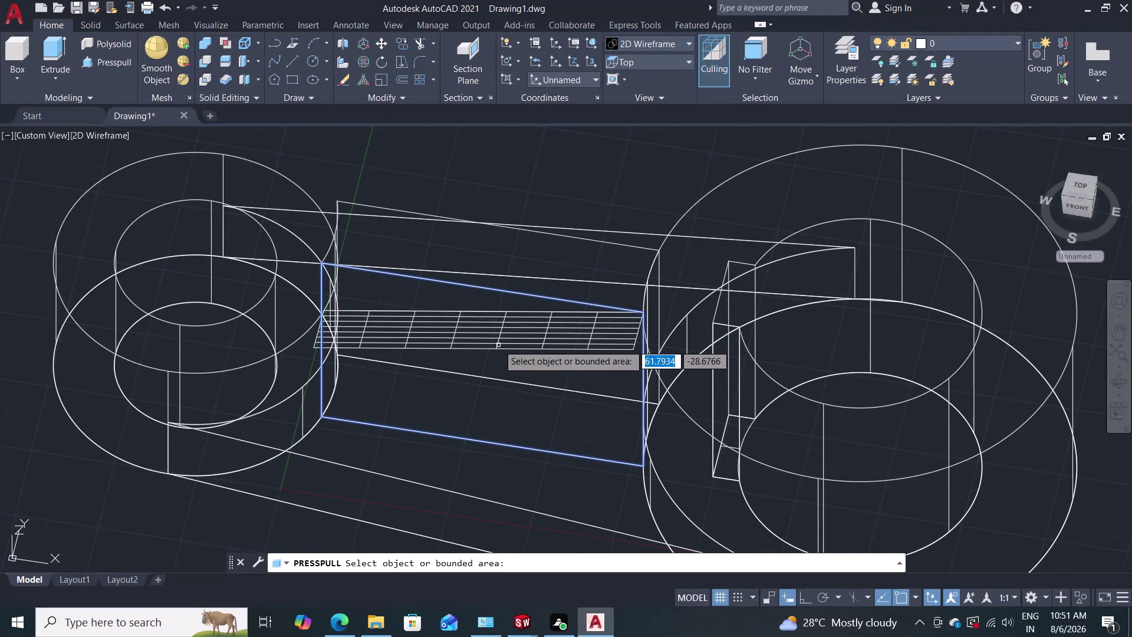
Finish the web press-pull and switch the visual style to Shades of Gray.
key(Escape)
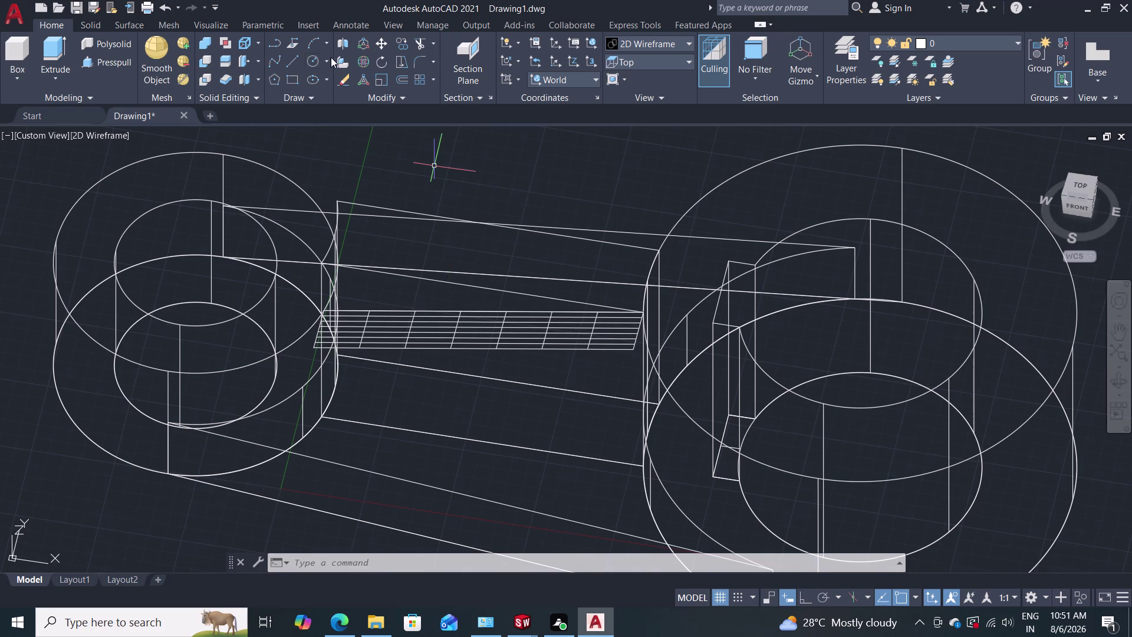
click(666, 60)
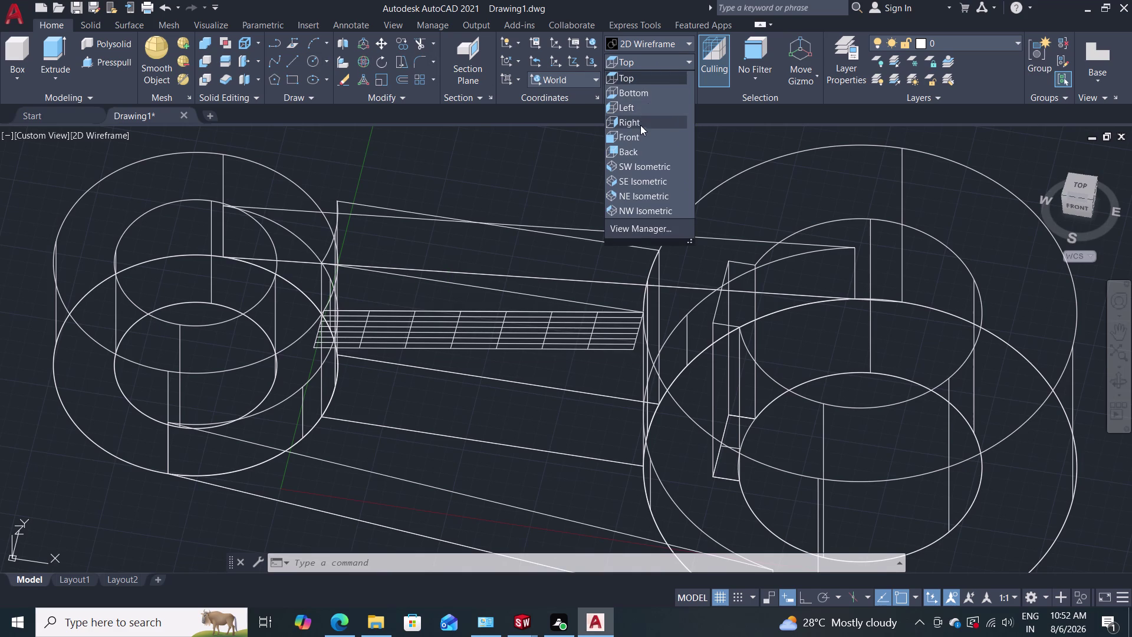
click(677, 43)
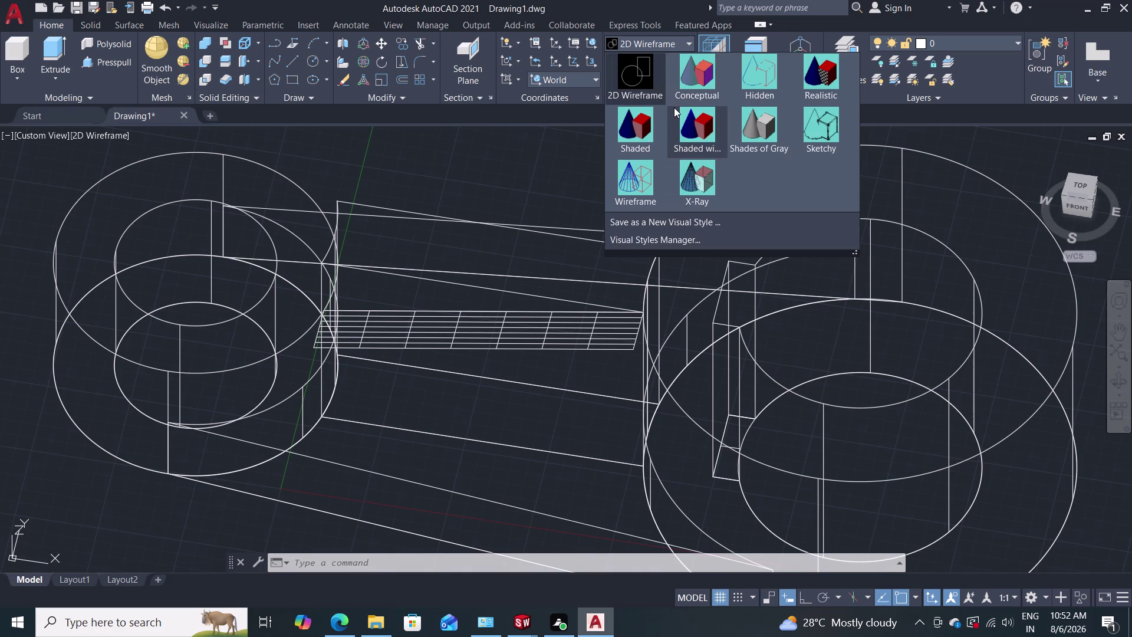
click(744, 142)
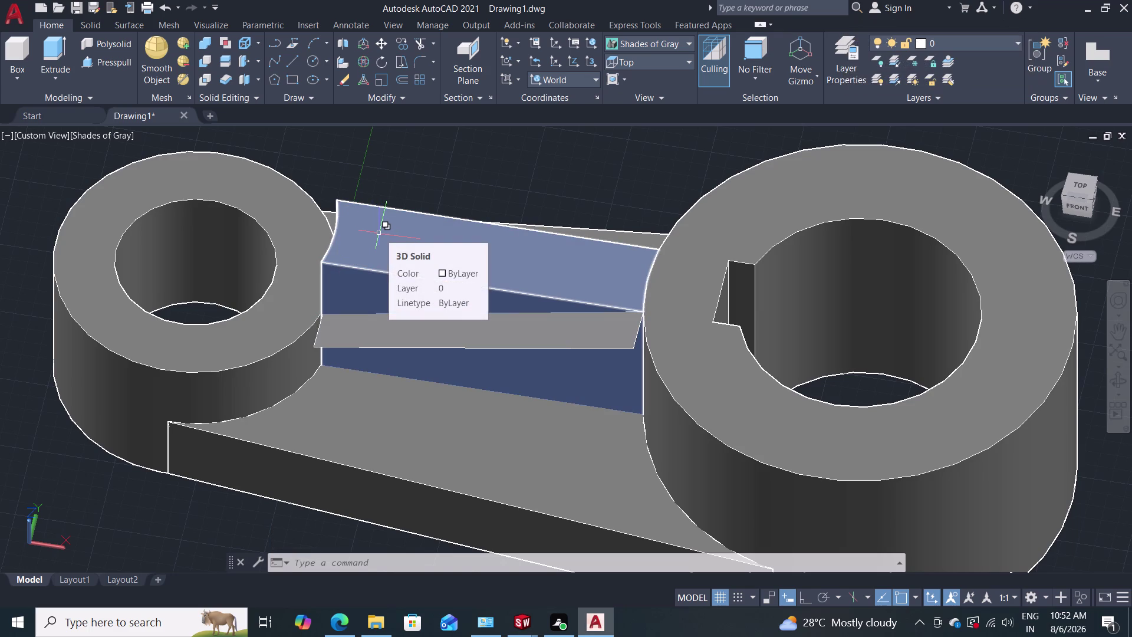
Undo the gray shading, the press-pulled web wall and several earlier changes.
key(Escape)
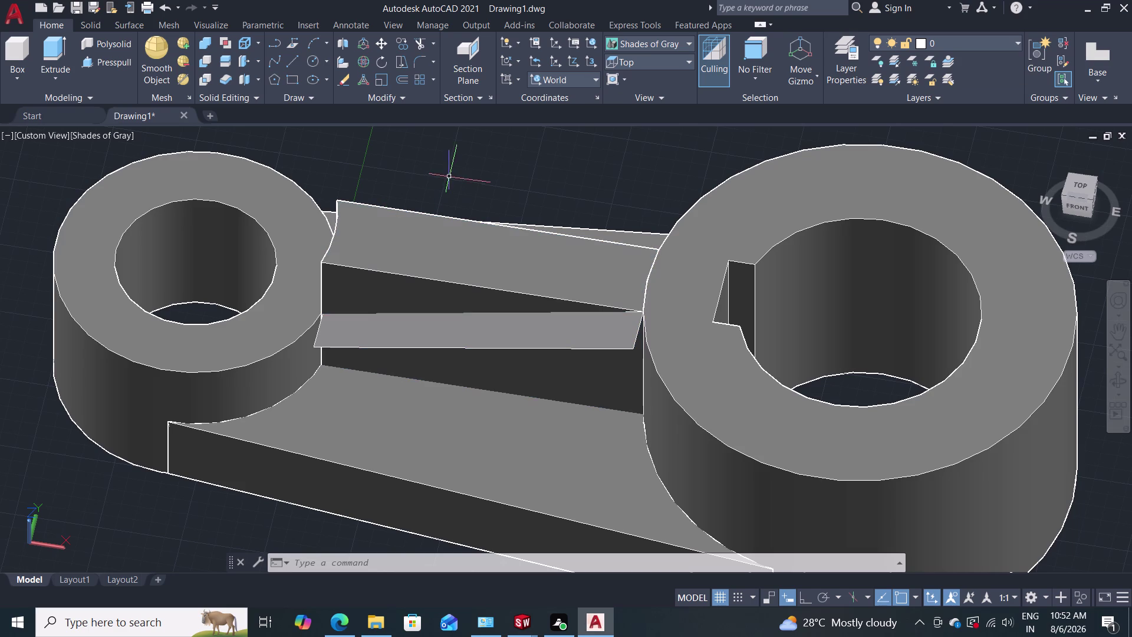
key(ctrl+z)
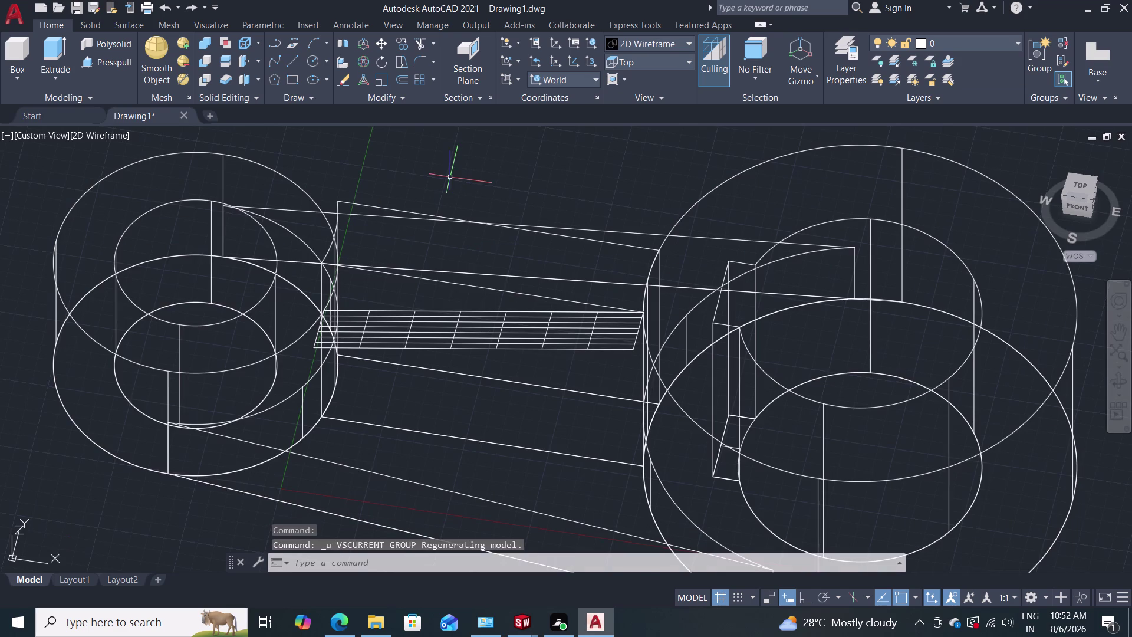
key(ctrl+z)
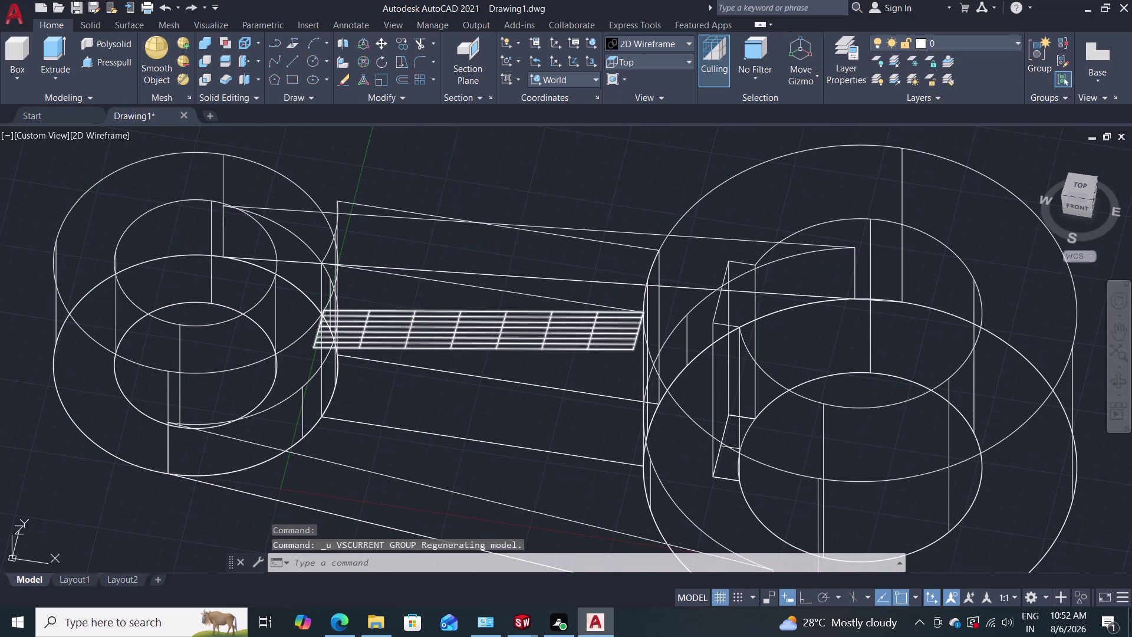
key(ctrl+z)
key(ctrl+z)
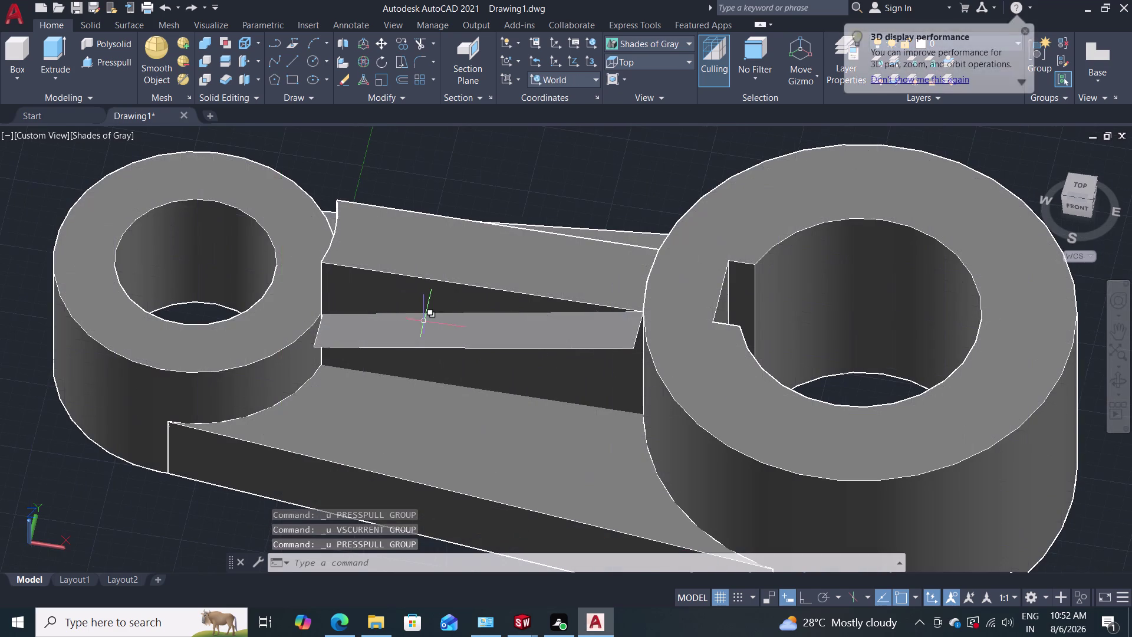
key(ctrl+z)
key(ctrl+z)
key(ctrl+z)
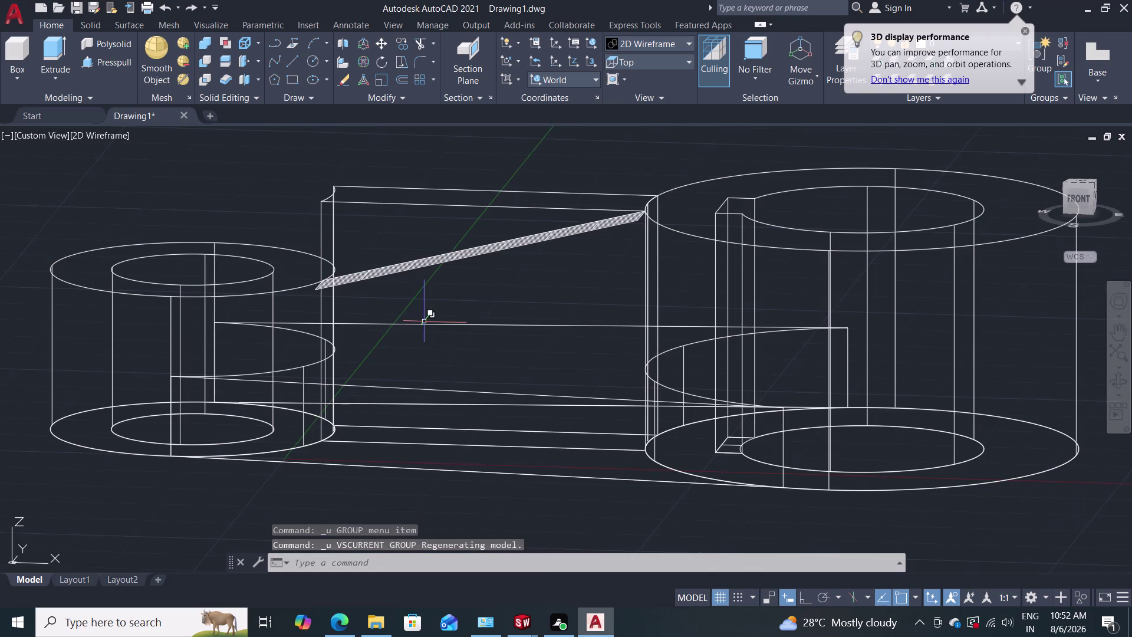
key(ctrl+z)
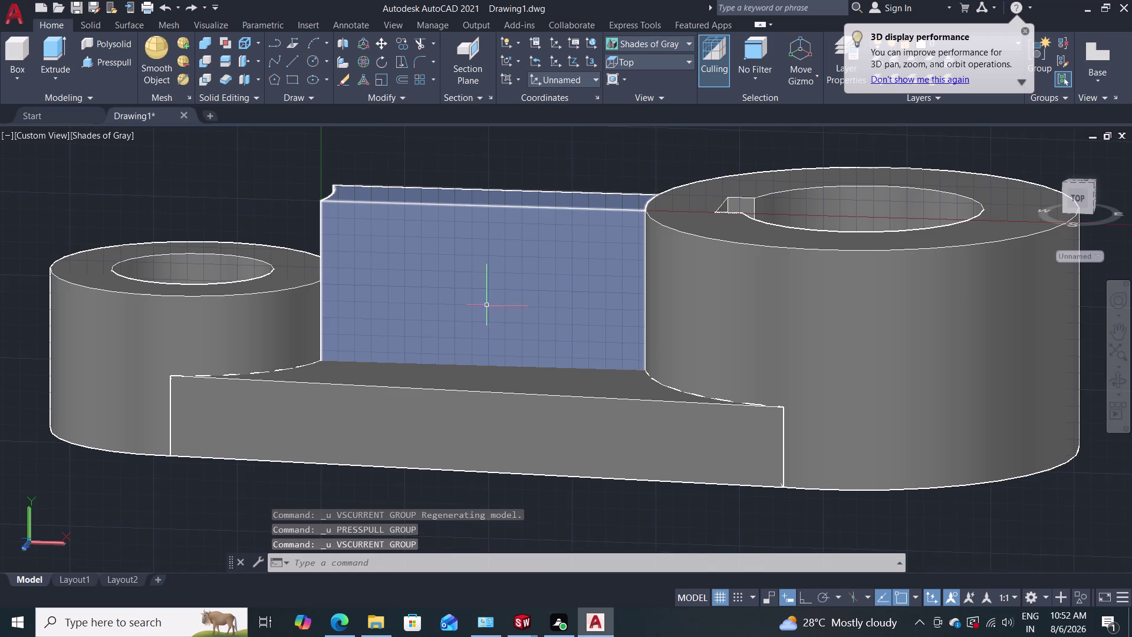
Orbit the lever to a side view and return to 2D Wireframe.
middle_drag(547, 173, 518, 240)
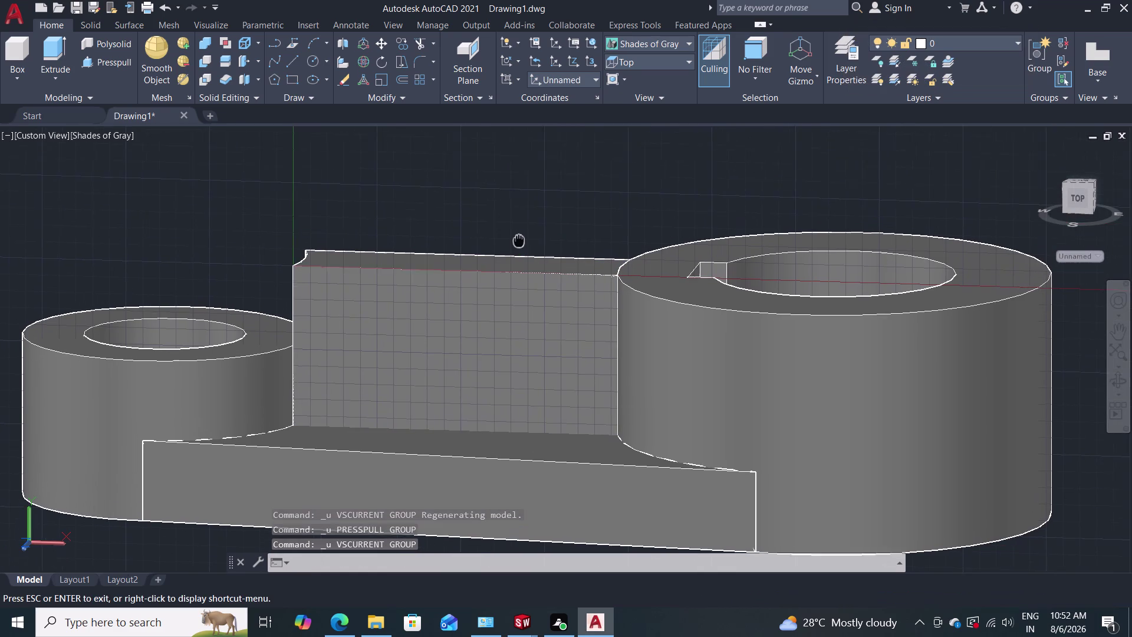
middle_drag(518, 240, 516, 249)
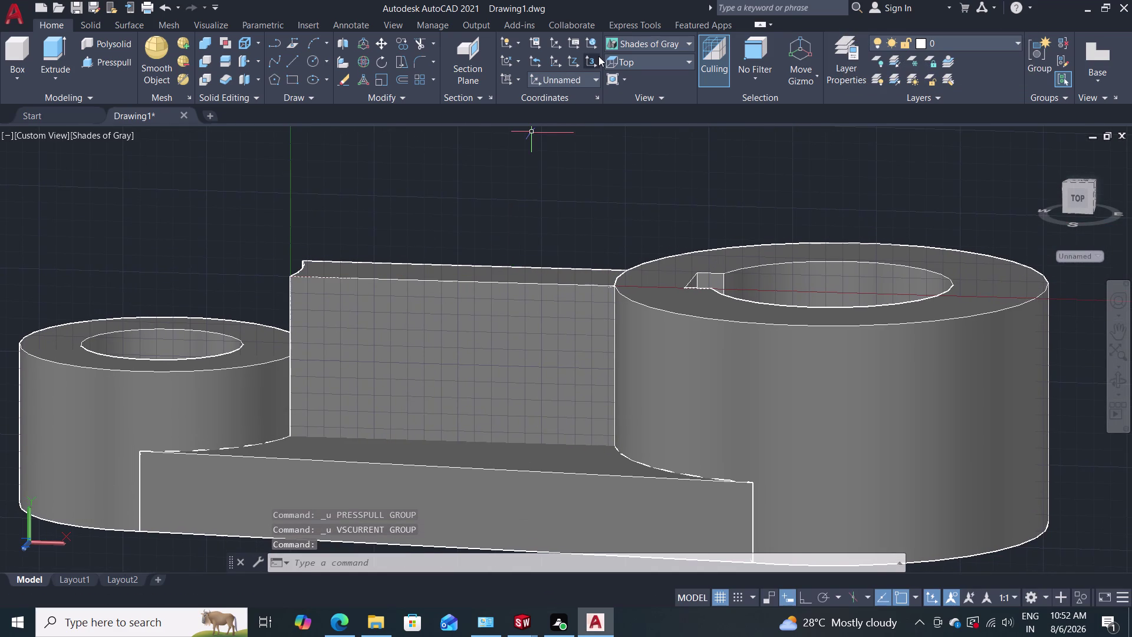
click(634, 45)
click(648, 85)
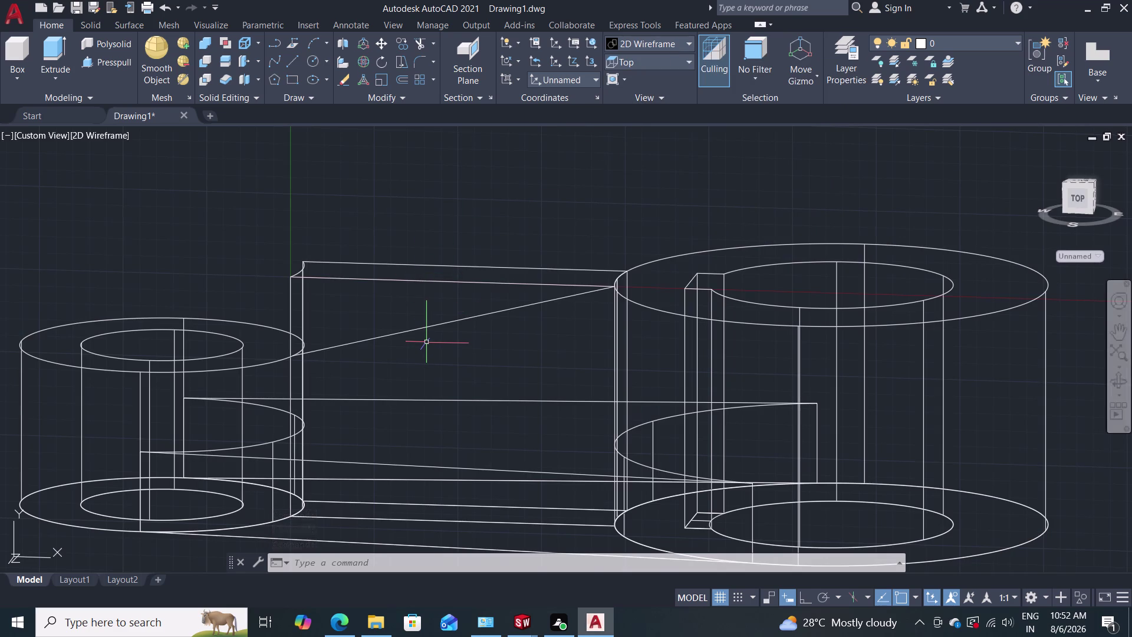
Try joining the slanted web line with the rectangular web outline, then cancel the join.
key(j)
key(Return)
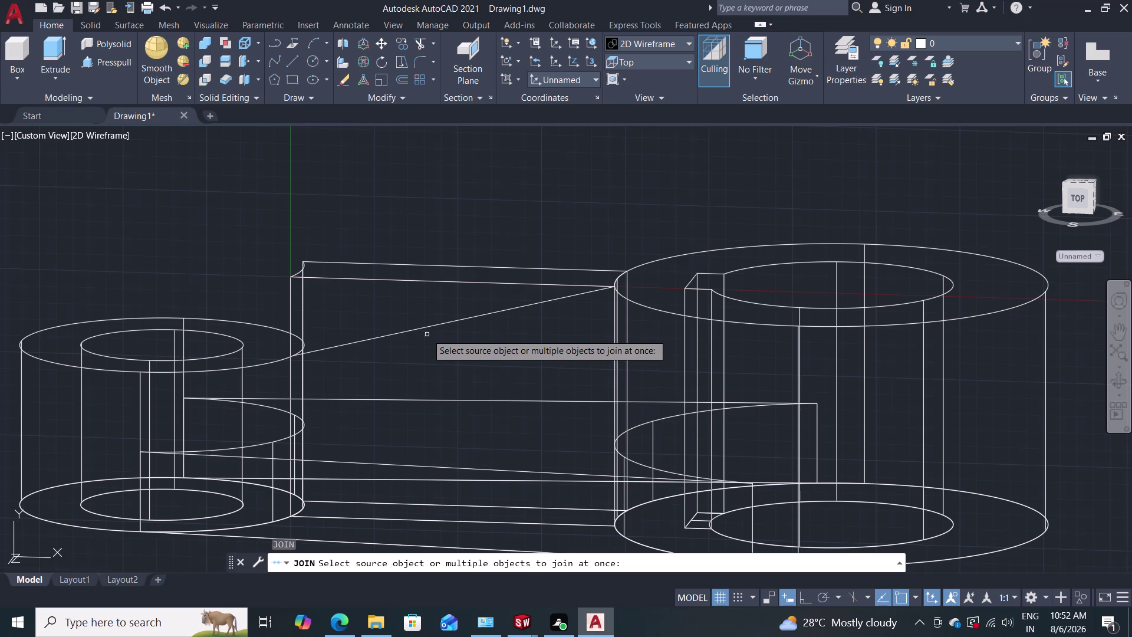
click(429, 327)
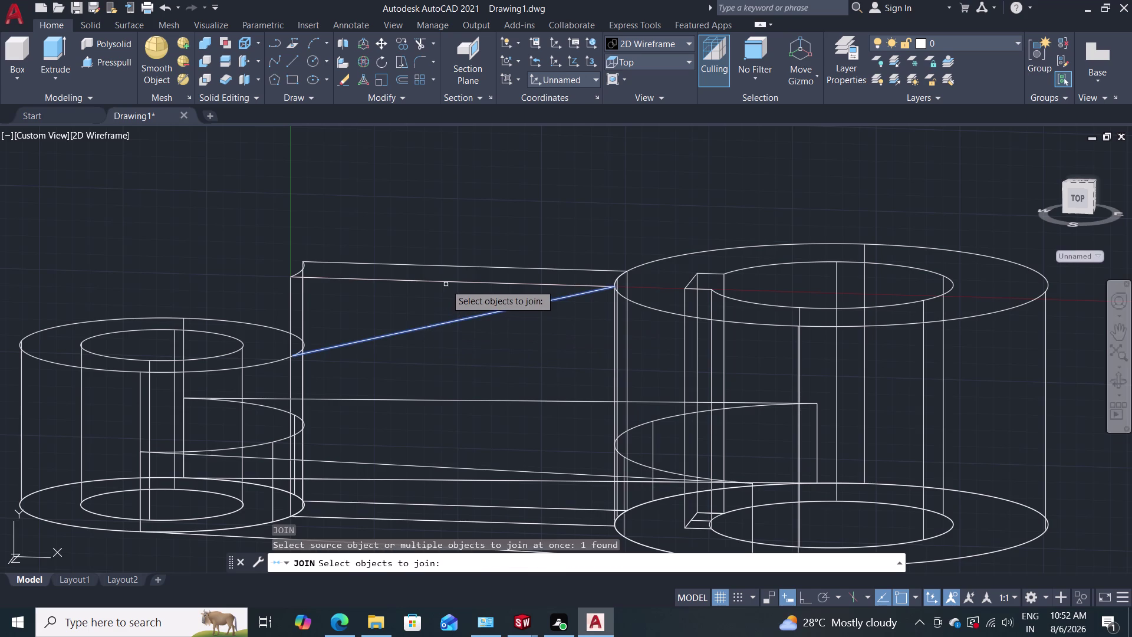
click(449, 282)
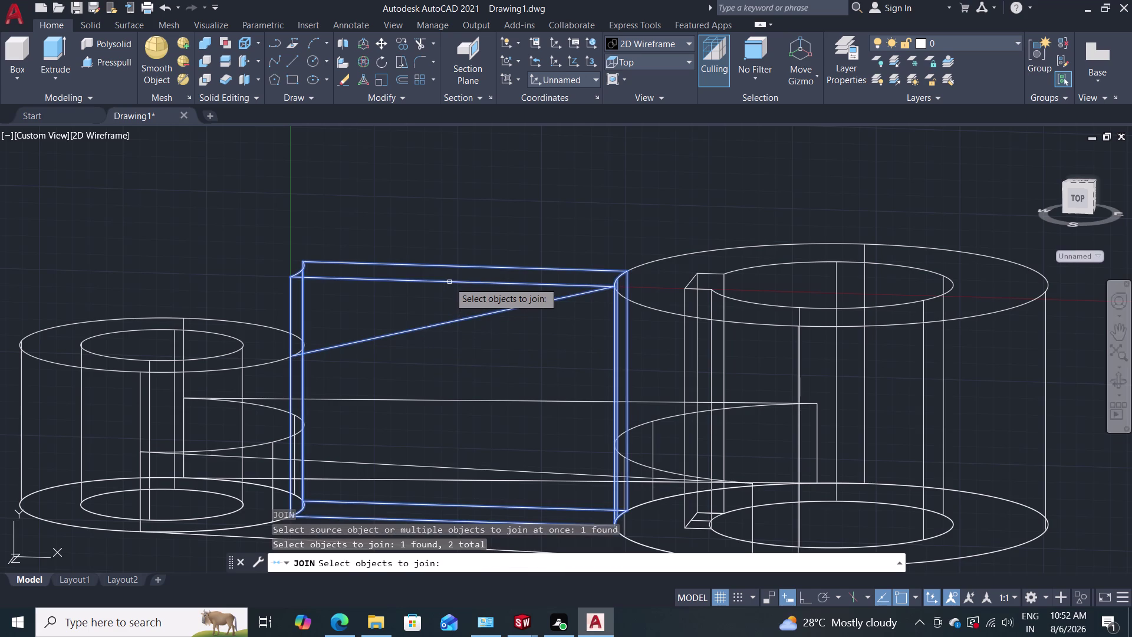
key(Escape)
key(Escape)
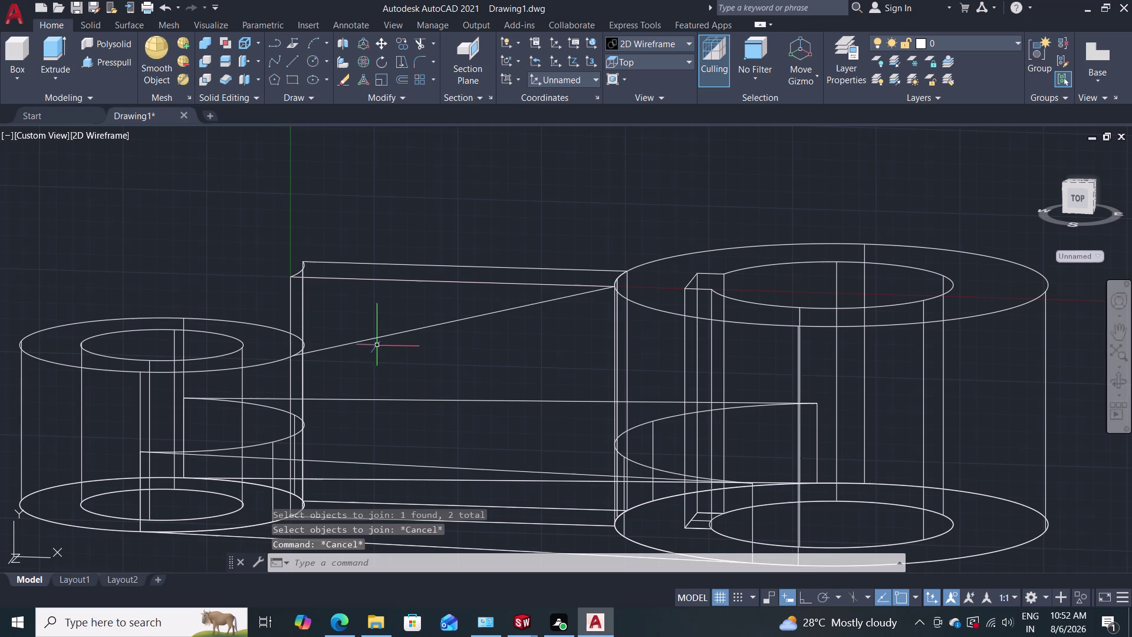
Draw a sloped line from the small boss edge to the large boss, then zoom in.
key(l)
key(Return)
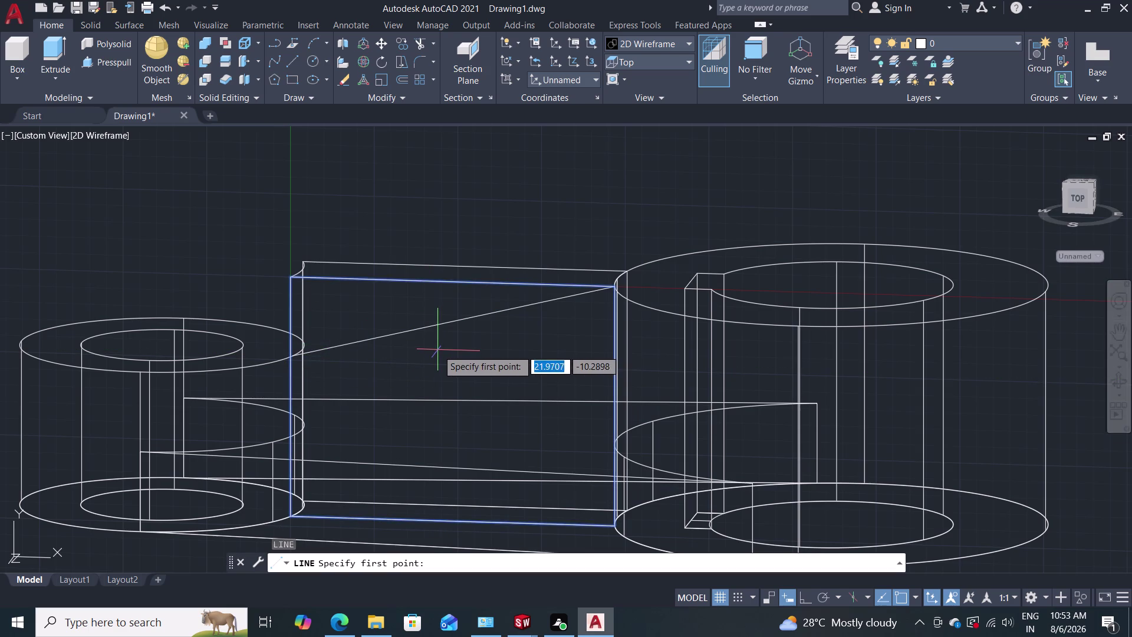
click(291, 357)
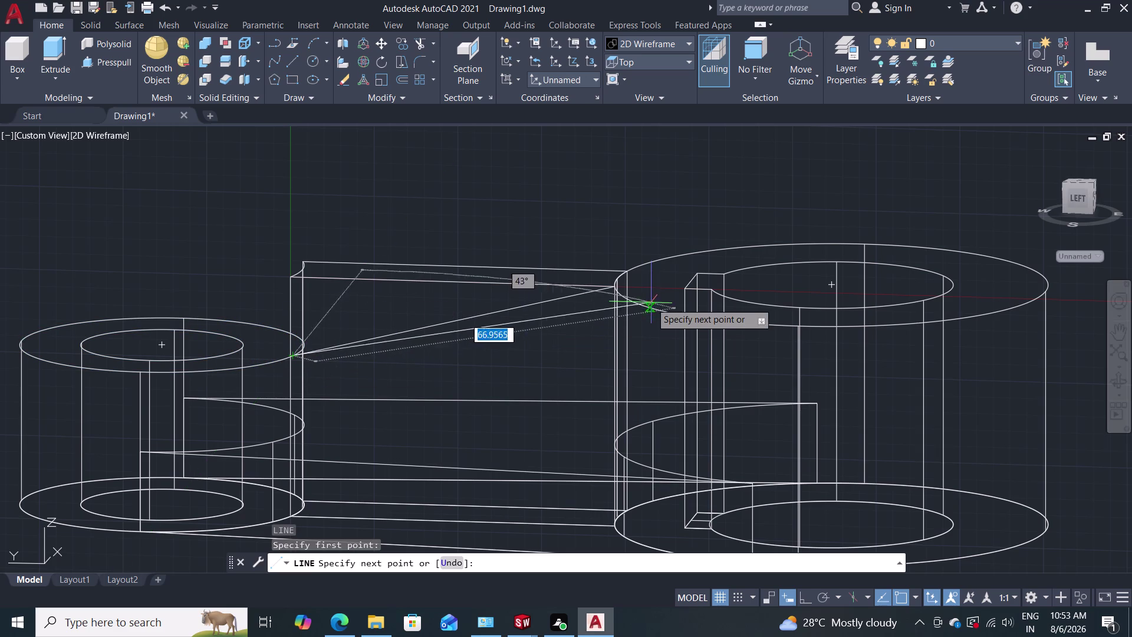
click(611, 291)
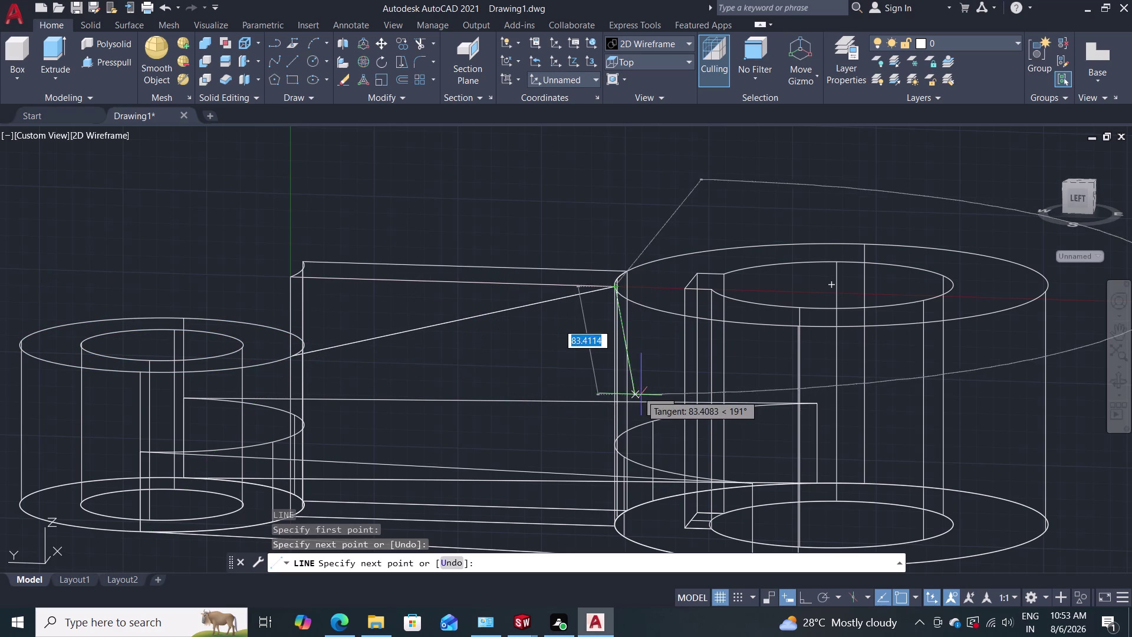
key(Escape)
scroll(up, 3)
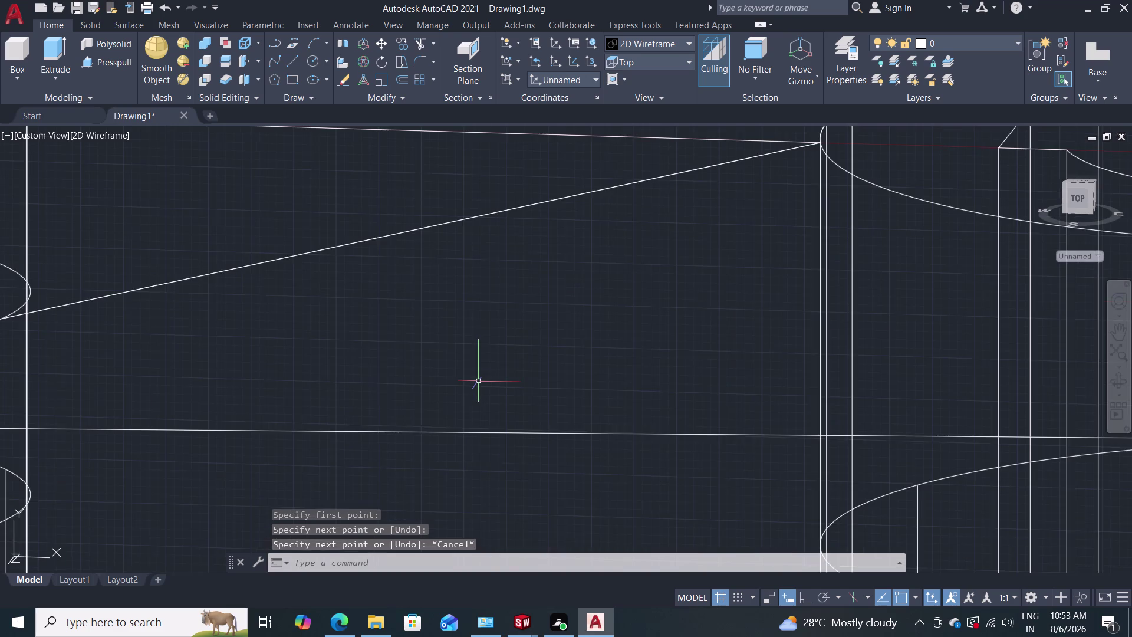
scroll(down, 3)
middle_drag(478, 380, 455, 430)
scroll(up, 3)
scroll(up, 3)
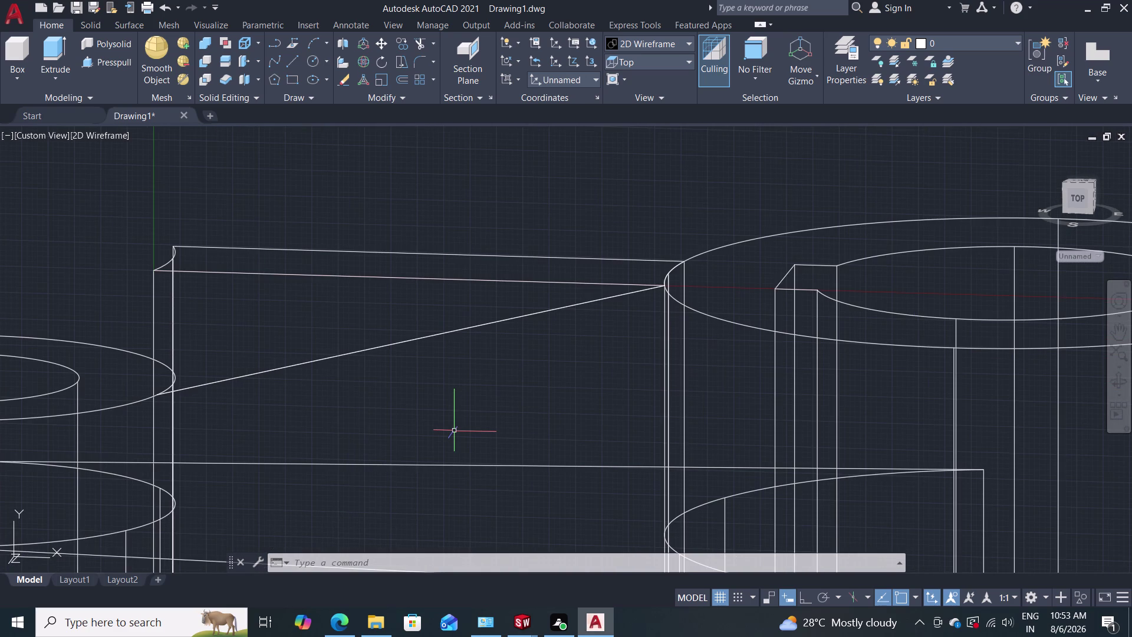
Cancel the web JOIN and switch to the Top preset view.
key(j)
key(Return)
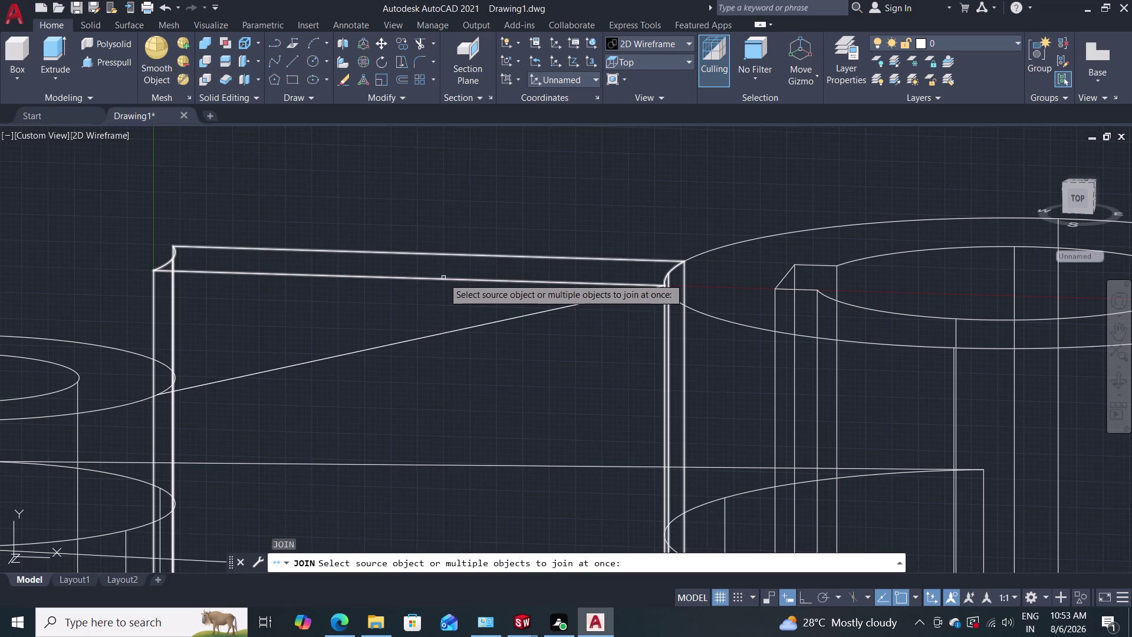
key(Escape)
key(Escape)
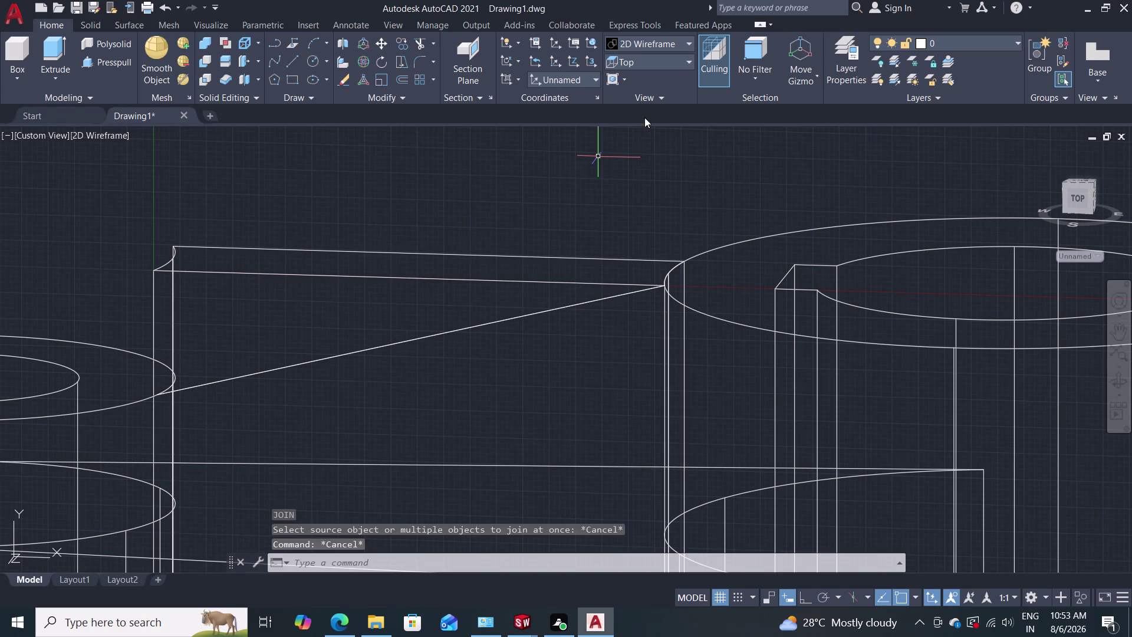
click(665, 59)
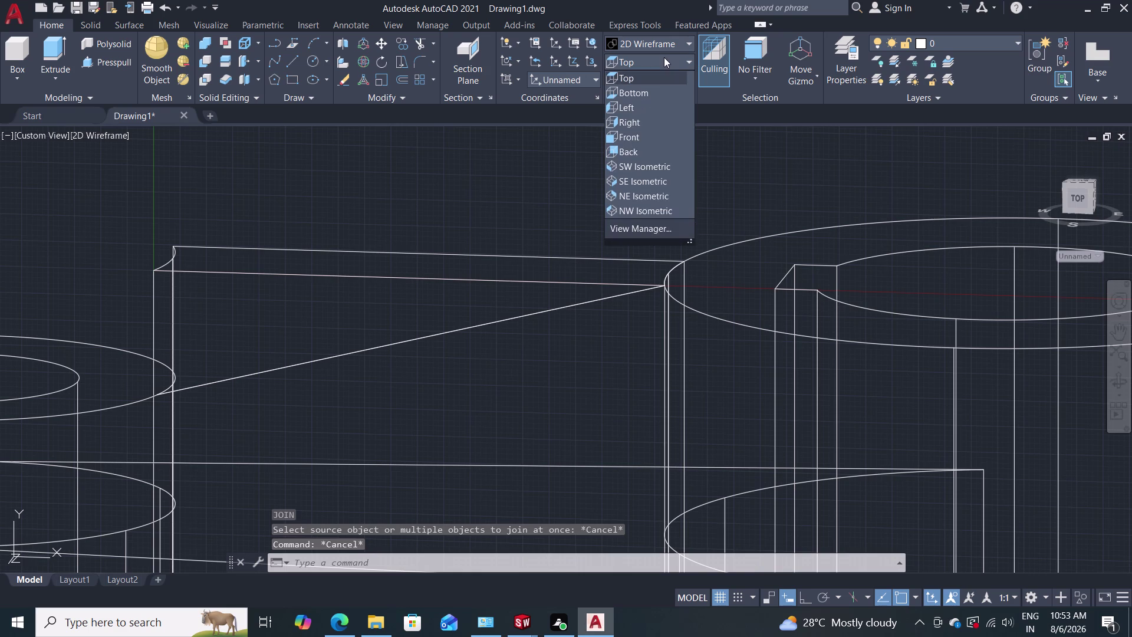
click(653, 77)
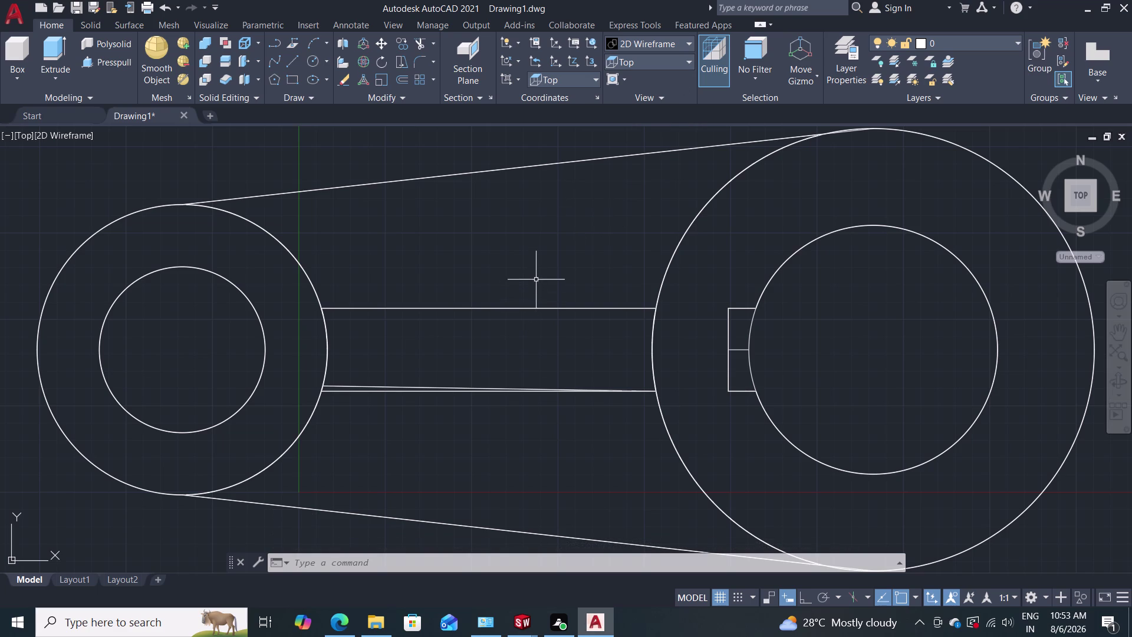
Orbit the lever in 3D, then return to the Top preset view.
middle_drag(536, 280, 541, 227)
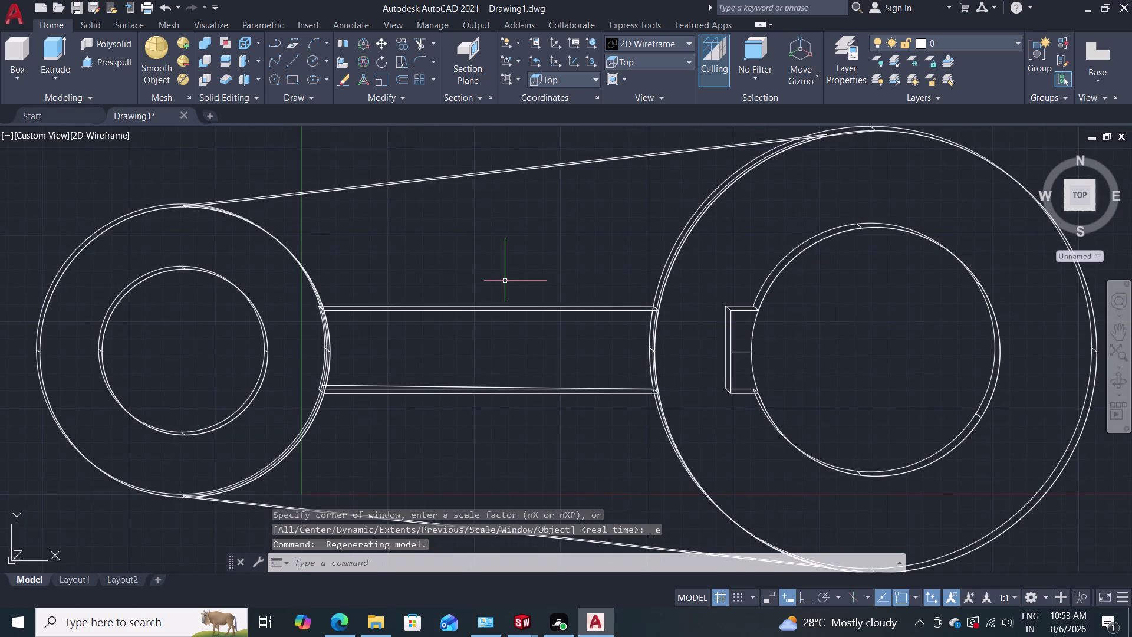
middle_drag(504, 280, 495, 252)
middle_drag(494, 253, 511, 198)
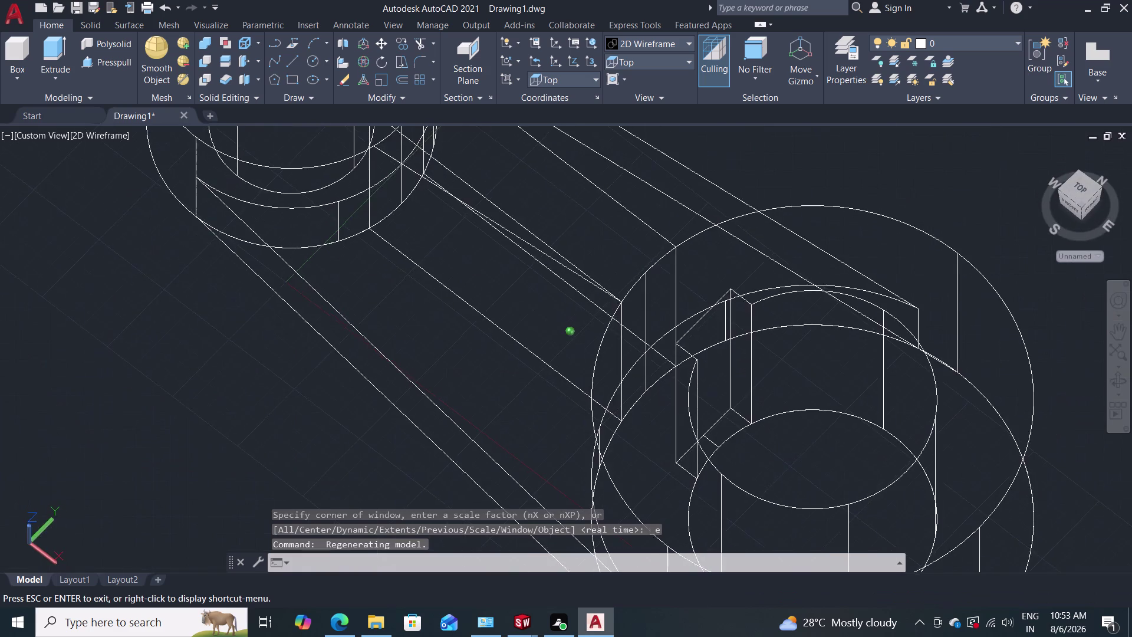
middle_drag(511, 198, 576, 179)
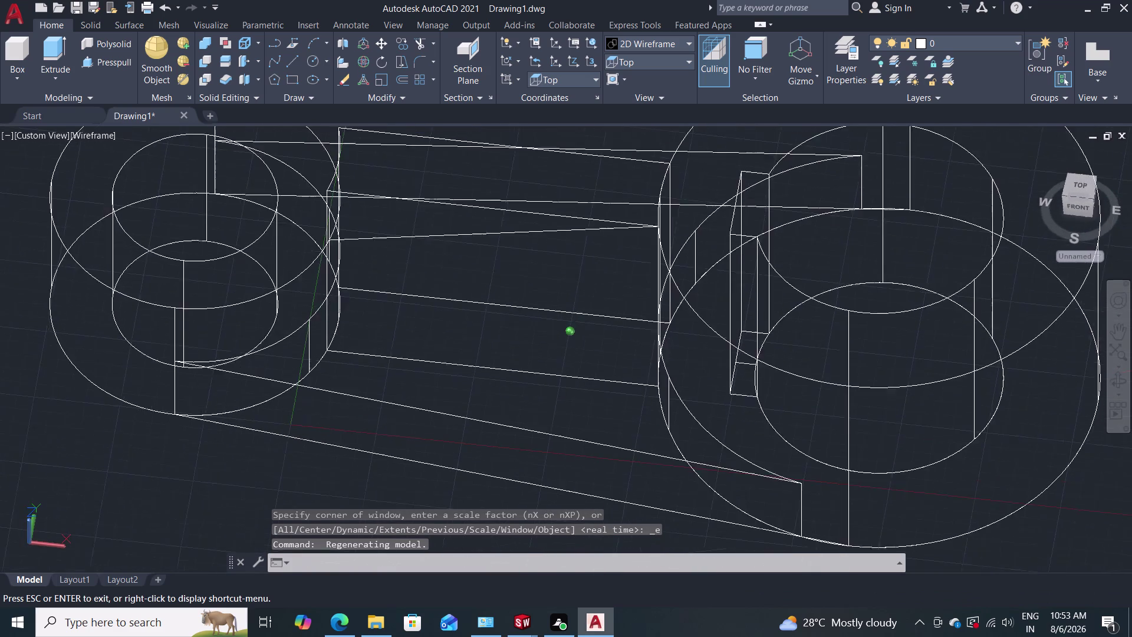
middle_drag(576, 179, 591, 184)
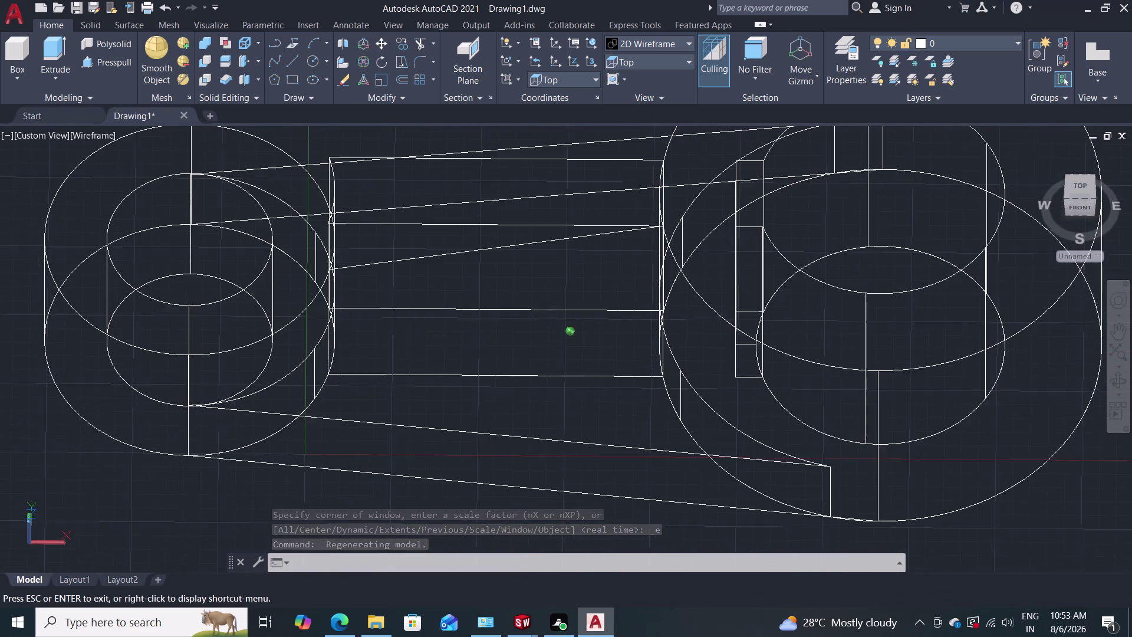
middle_drag(591, 184, 579, 286)
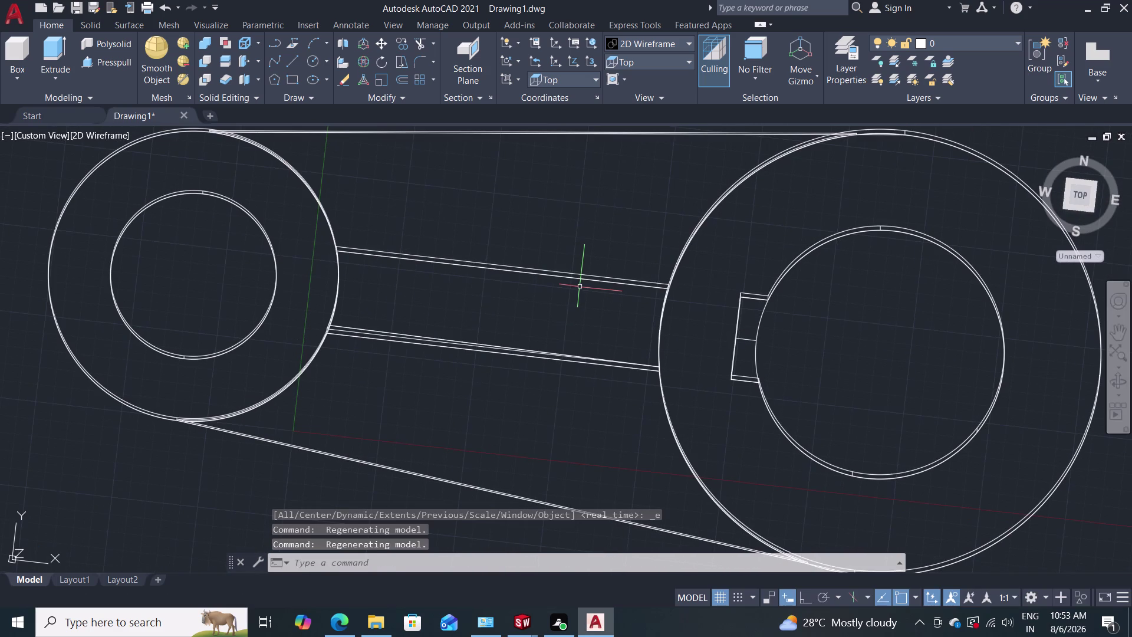
click(662, 60)
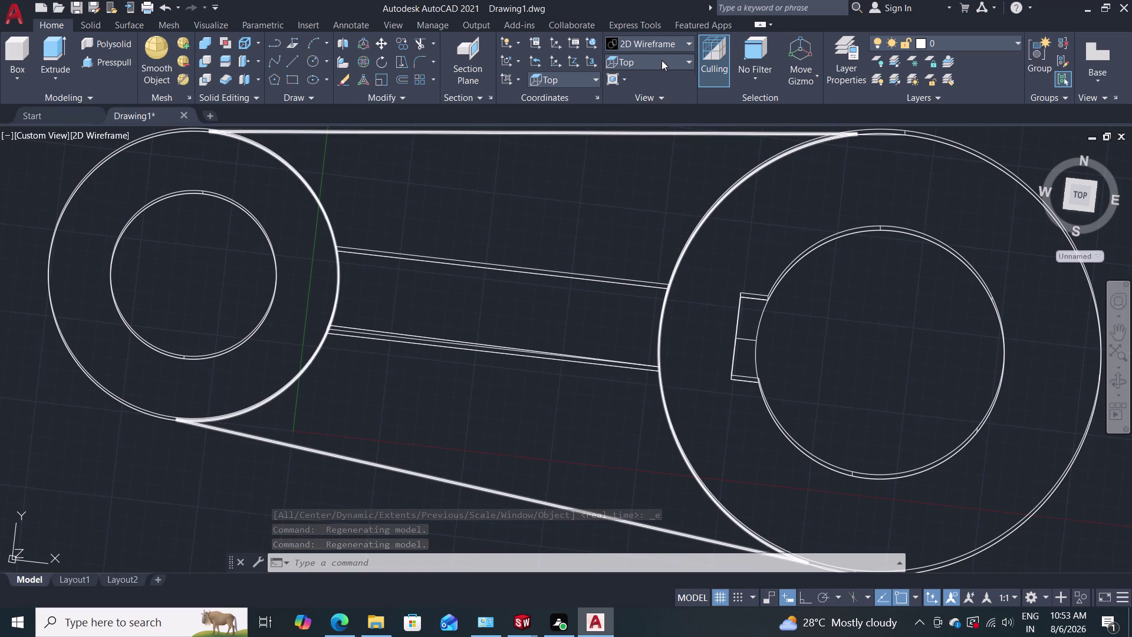
click(653, 79)
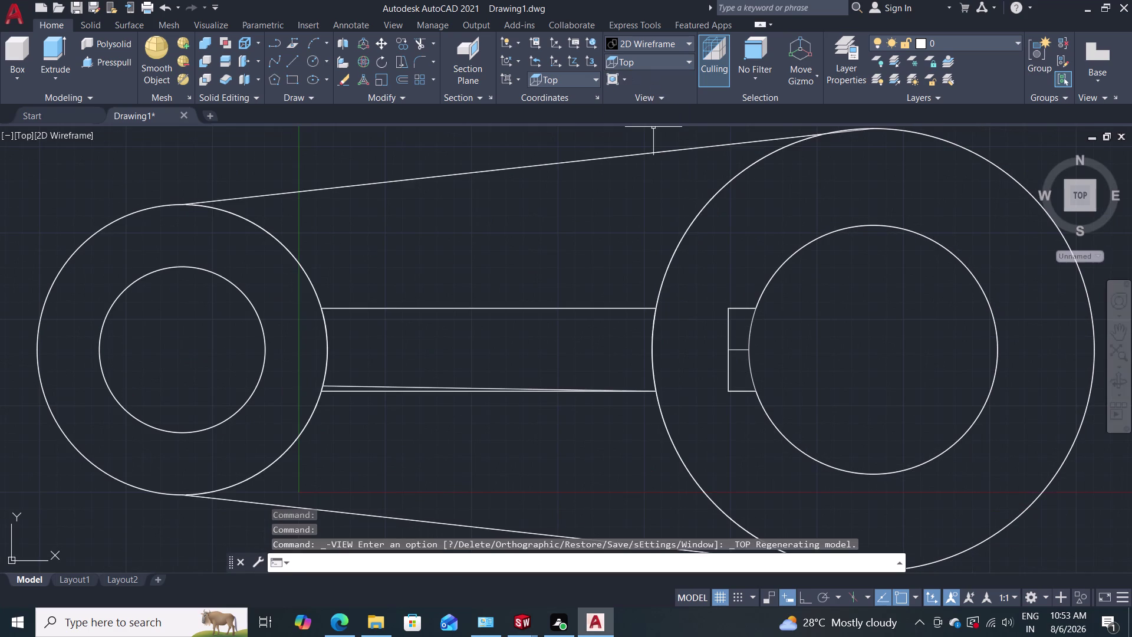
Draw a line along the upper web edge from the left boss to the right boss.
key(l)
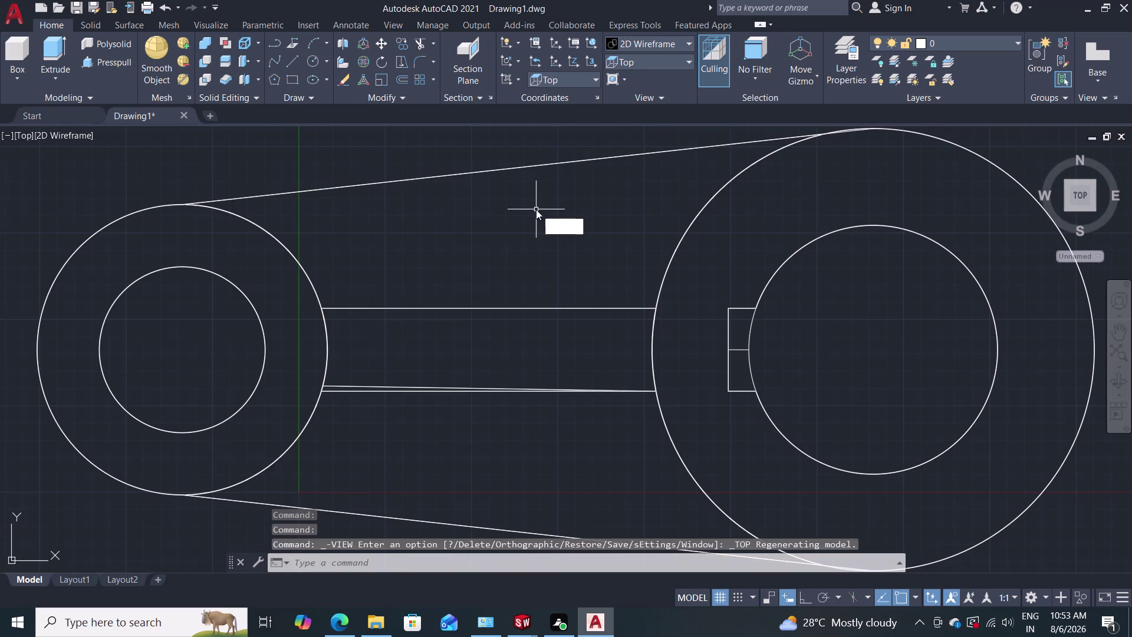
key(Return)
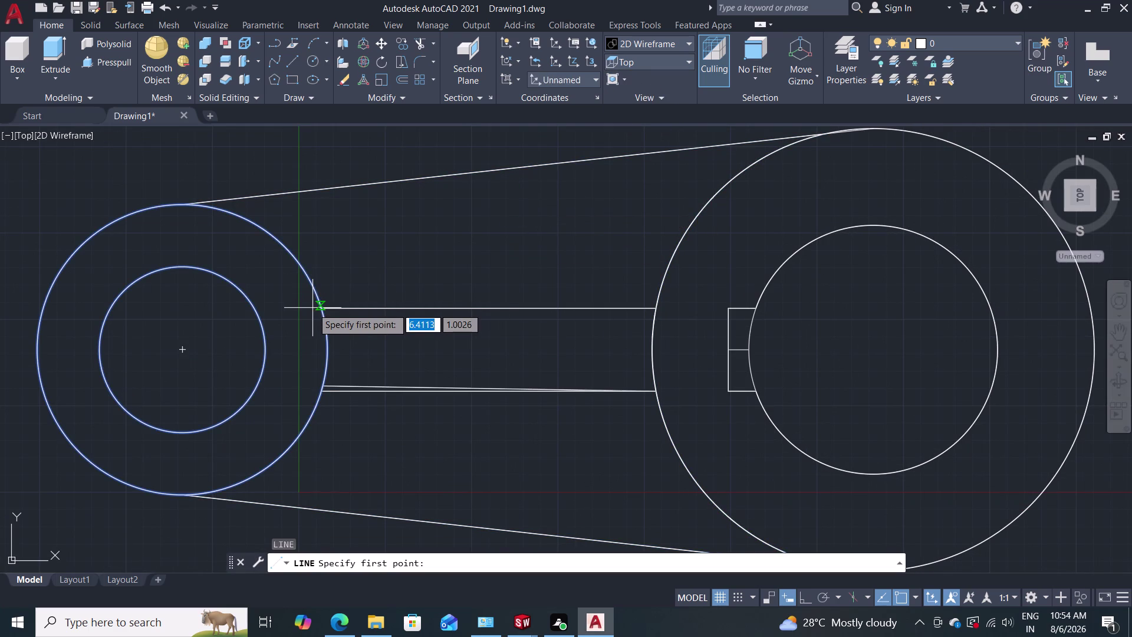
click(321, 306)
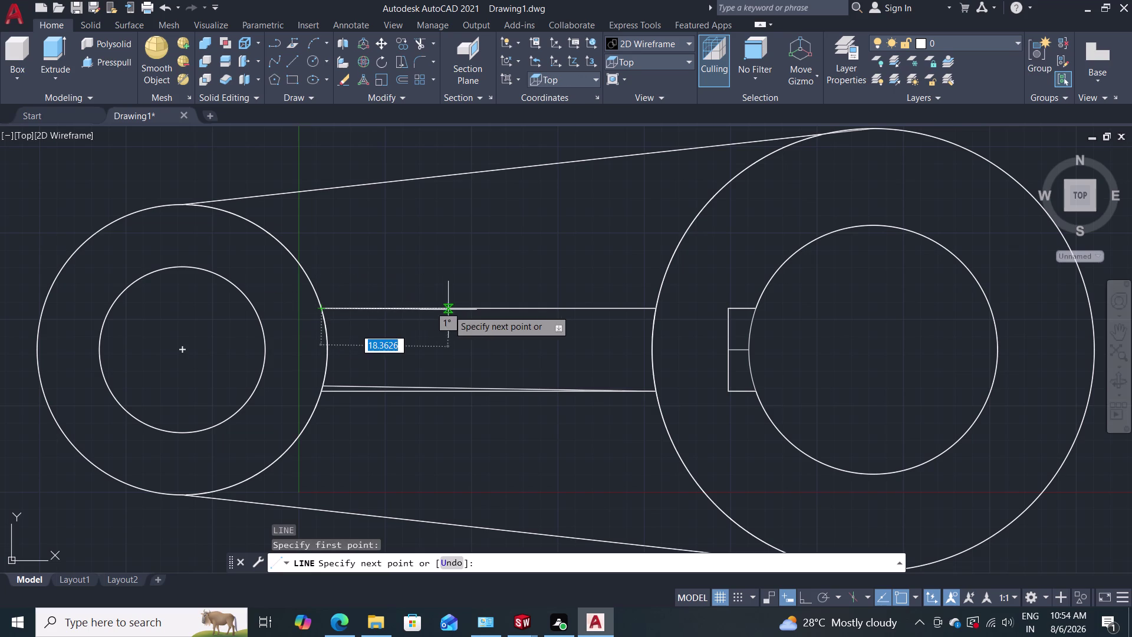
click(657, 308)
key(Escape)
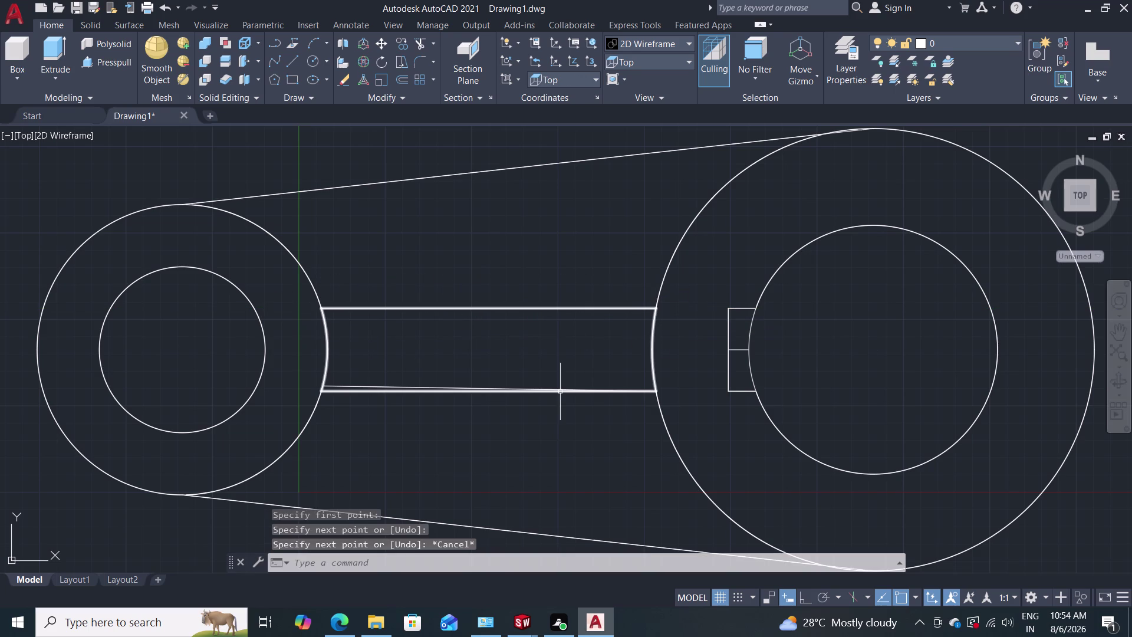
Draw a matching line along the lower web edge between the two bosses.
key(l)
key(Return)
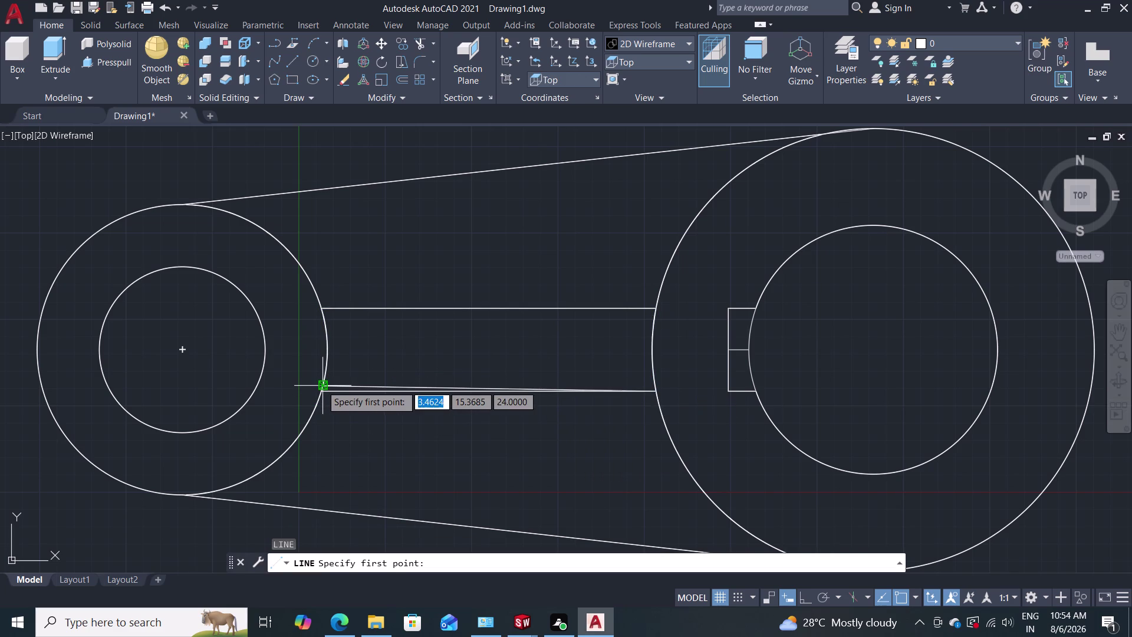
click(321, 385)
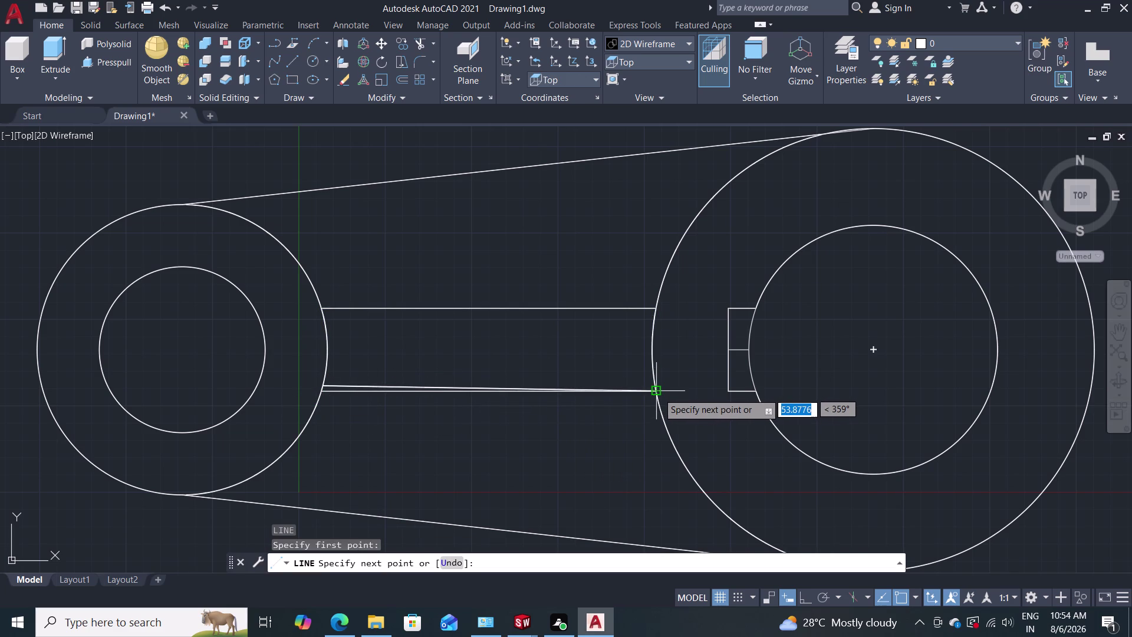
click(657, 393)
key(Escape)
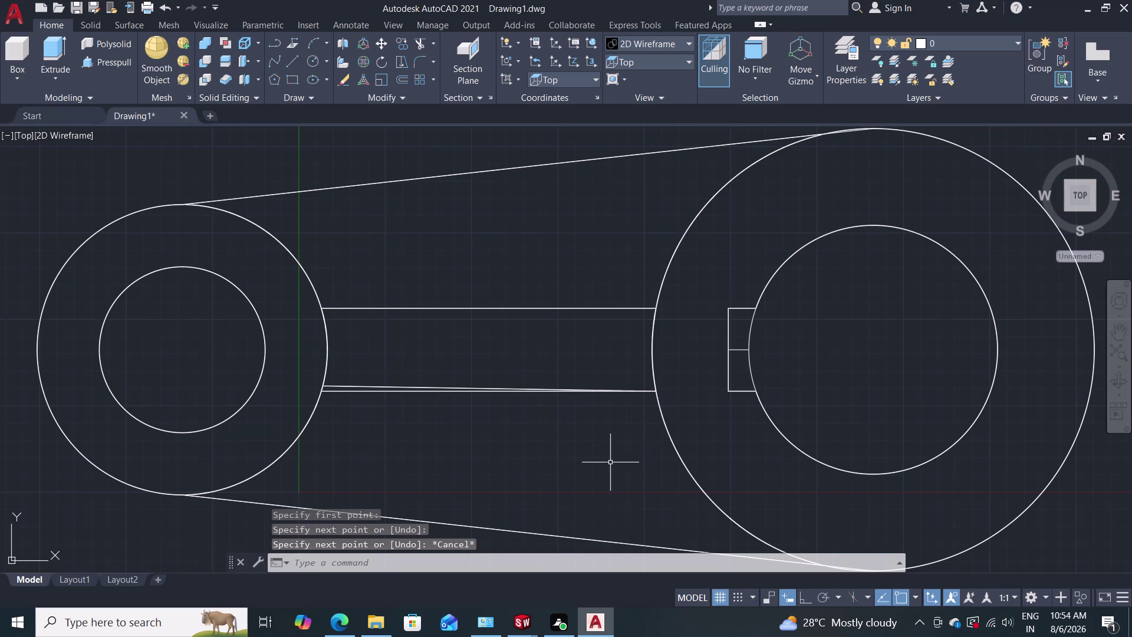
middle_drag(607, 466, 615, 426)
Orbit the lever out of plan into an angled wireframe view of bosses and web.
middle_drag(616, 425, 618, 386)
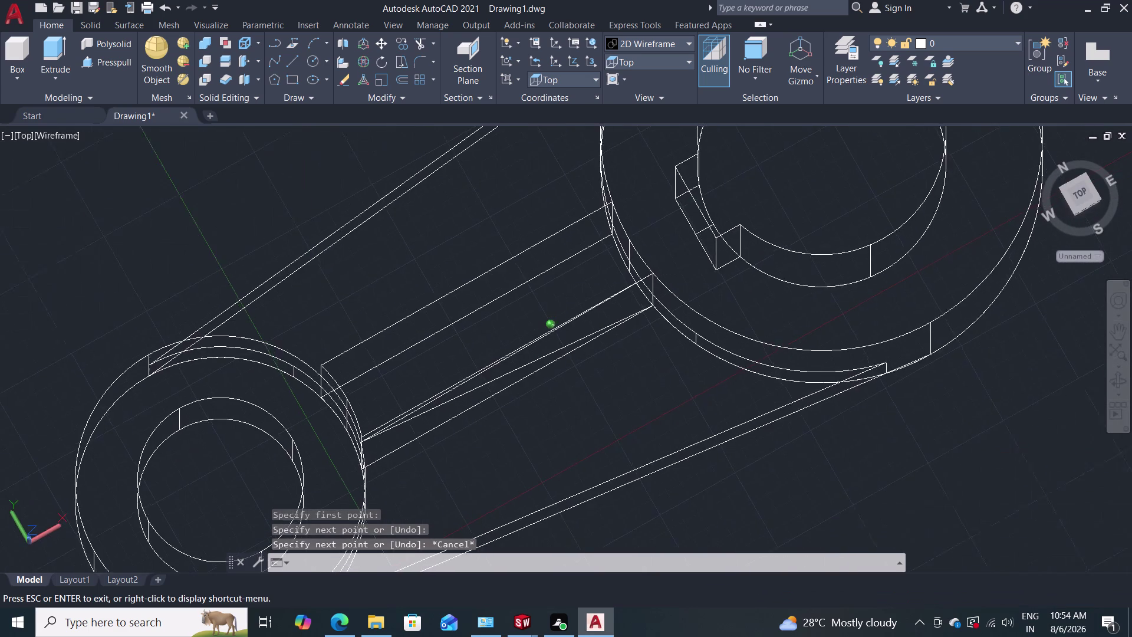
middle_drag(618, 385, 612, 280)
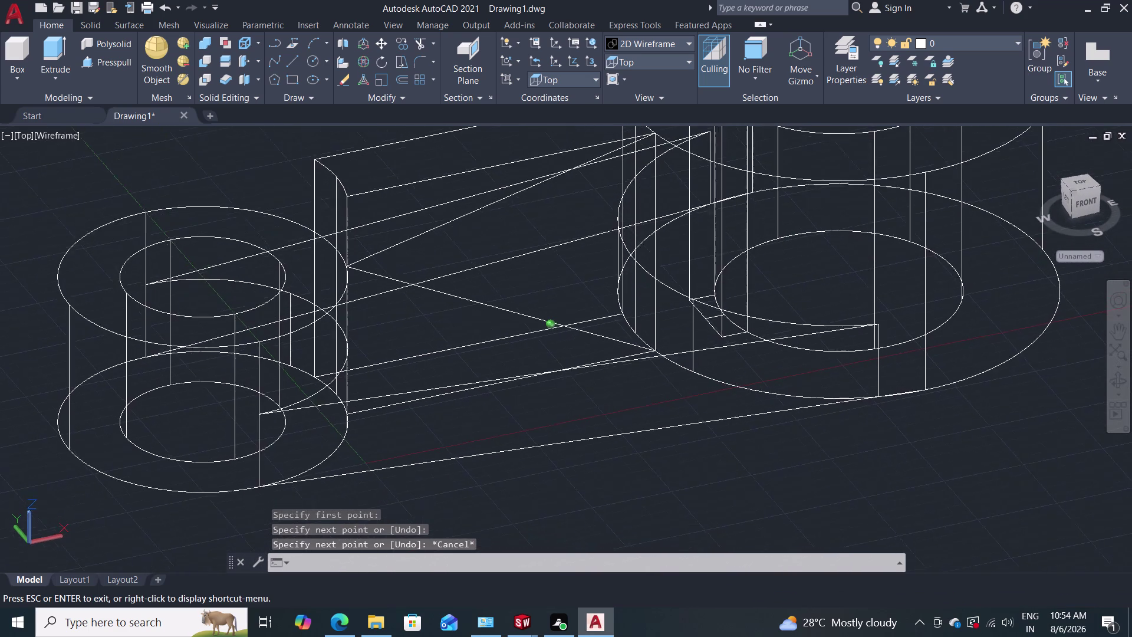
middle_drag(612, 280, 591, 306)
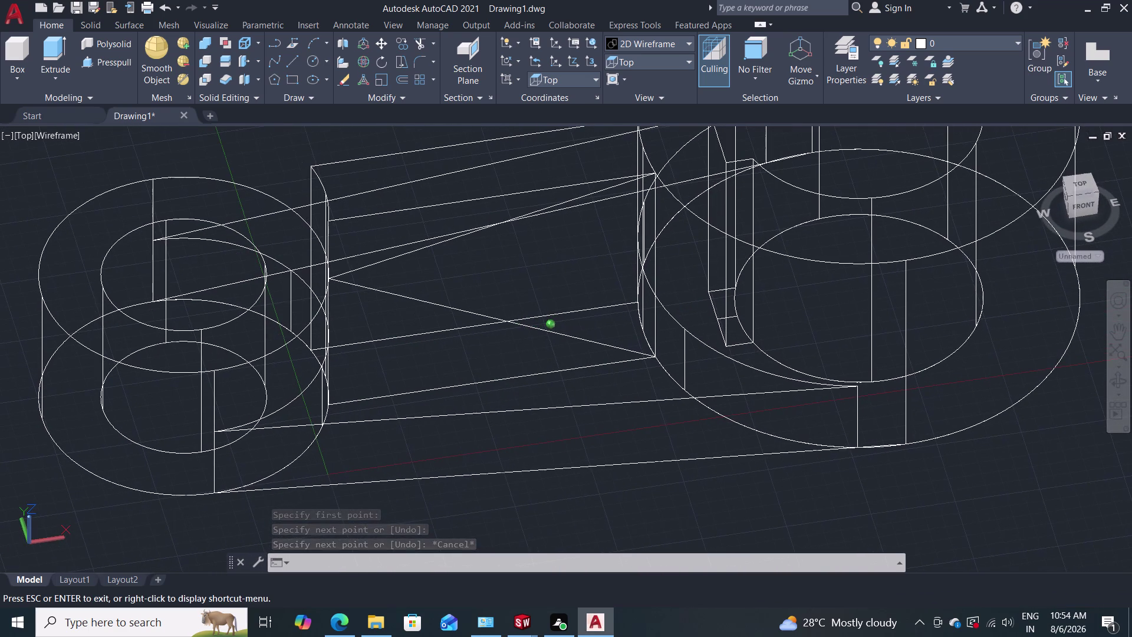
middle_drag(591, 307, 589, 312)
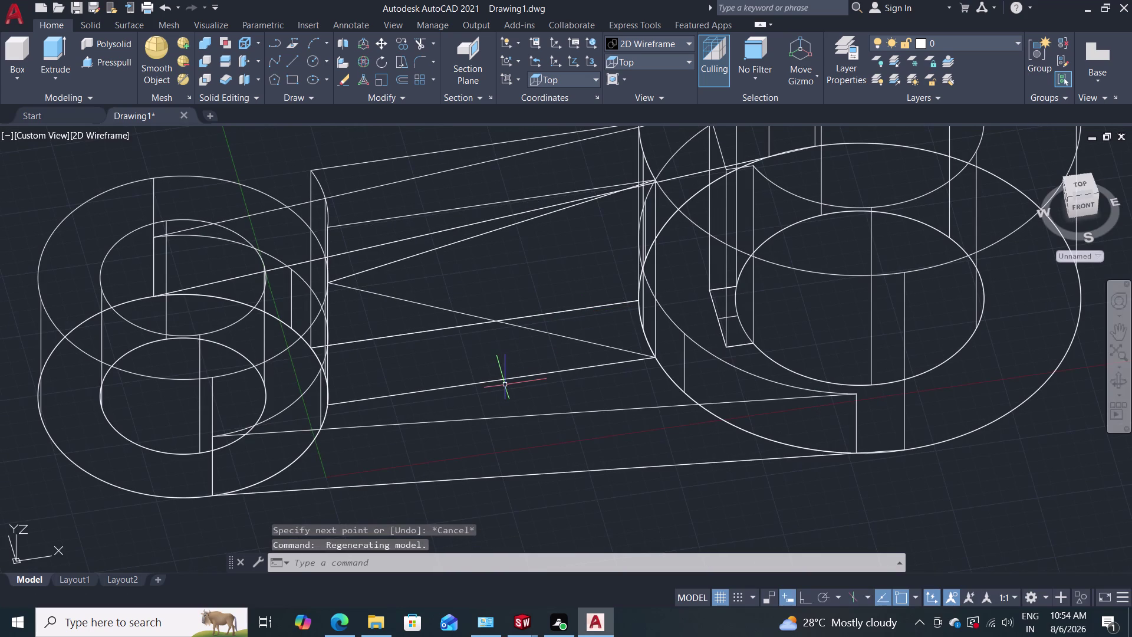
key(j)
key(Return)
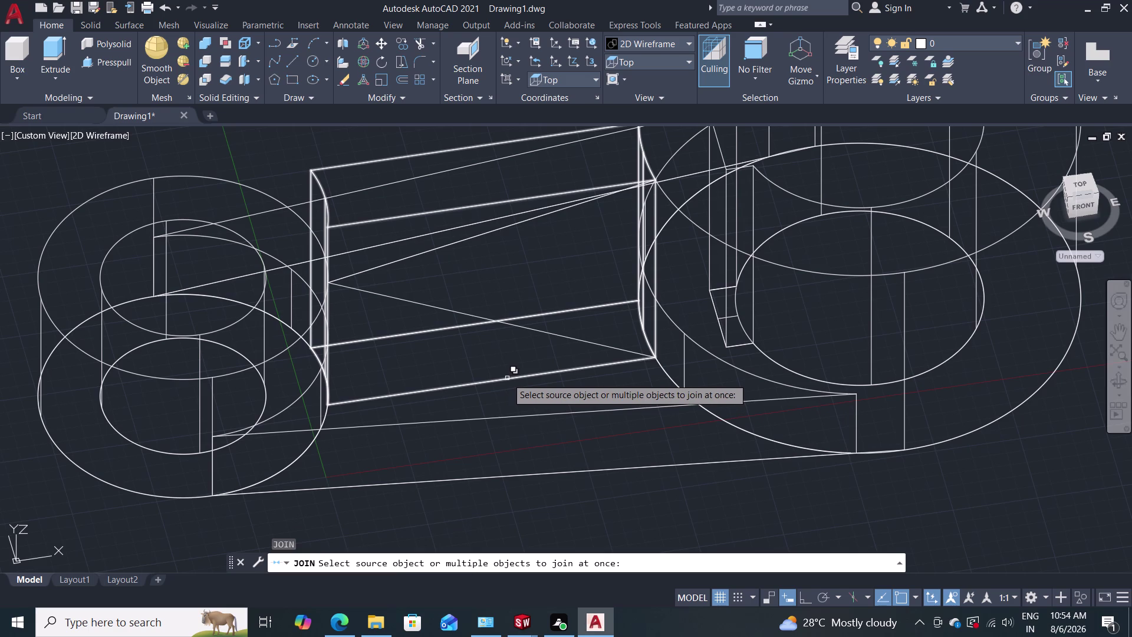
click(449, 327)
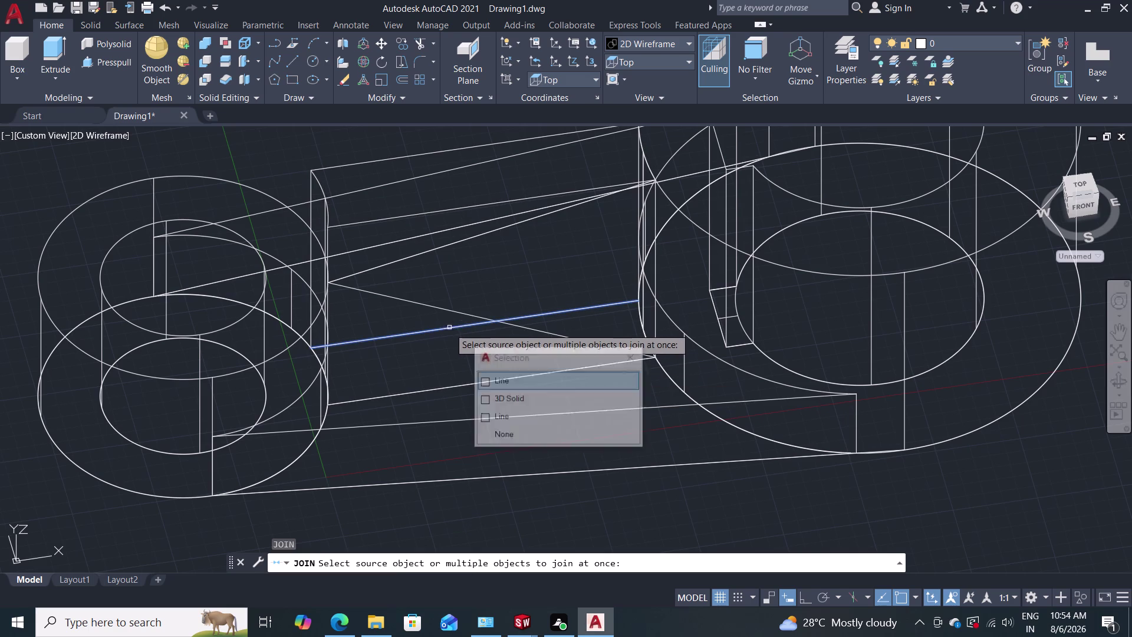
click(483, 382)
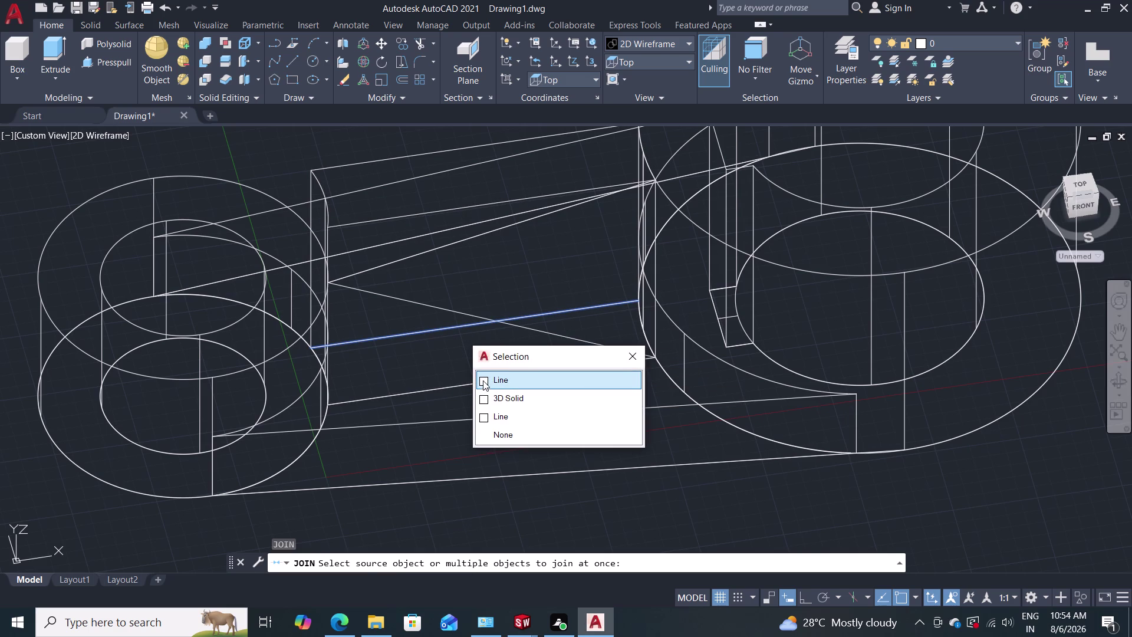
click(482, 380)
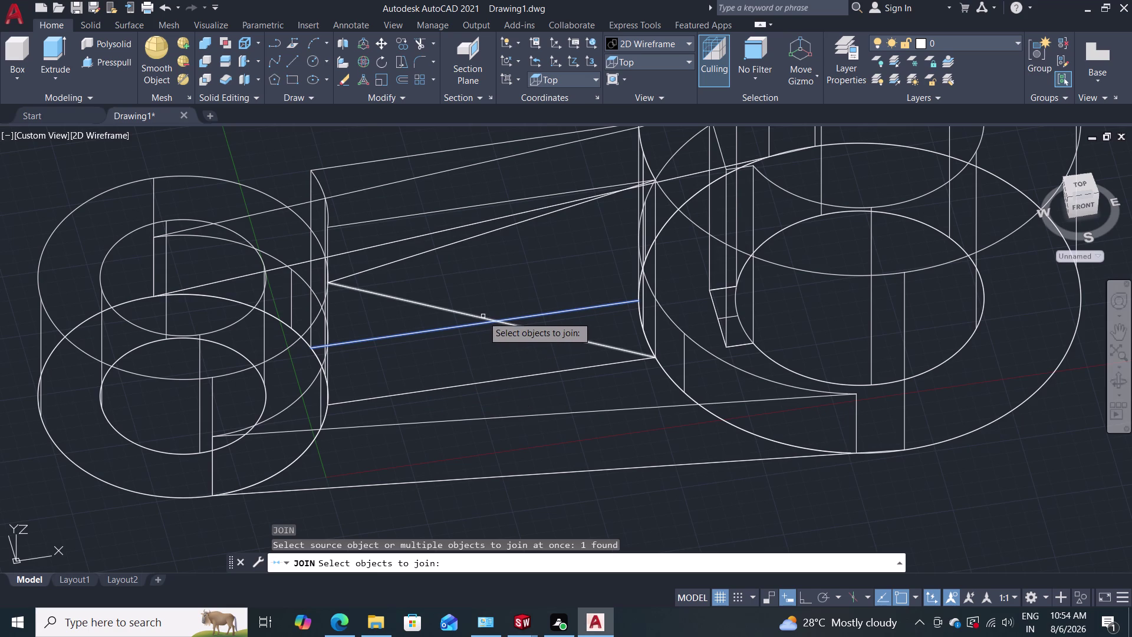
click(407, 257)
click(591, 288)
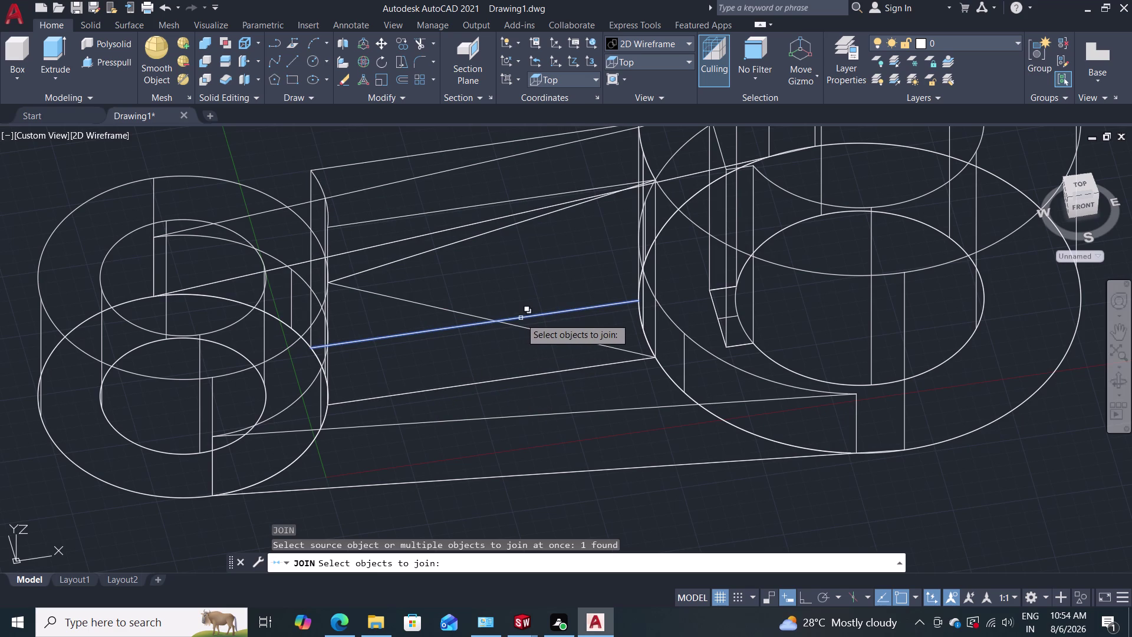
drag(521, 318, 713, 334)
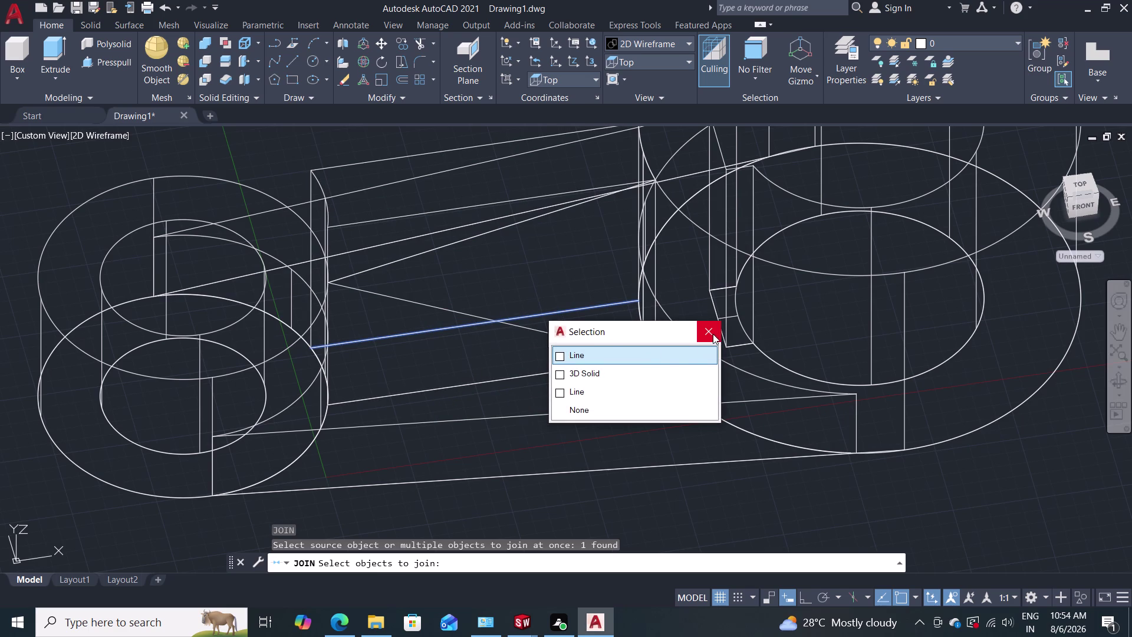
drag(712, 334, 711, 331)
click(707, 333)
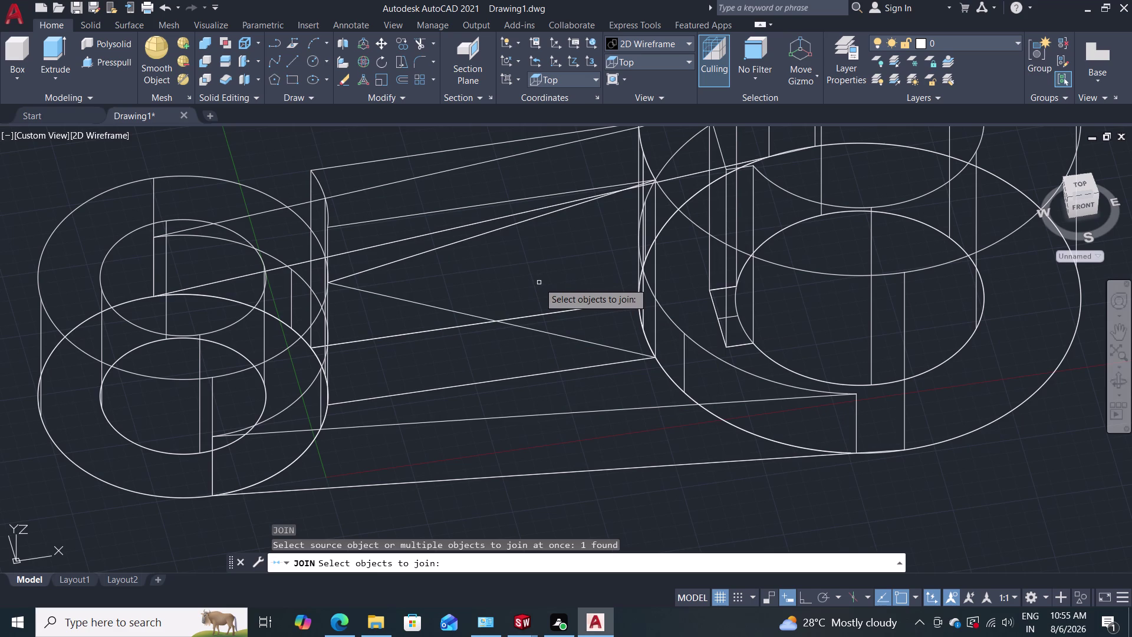
middle_drag(543, 272, 528, 310)
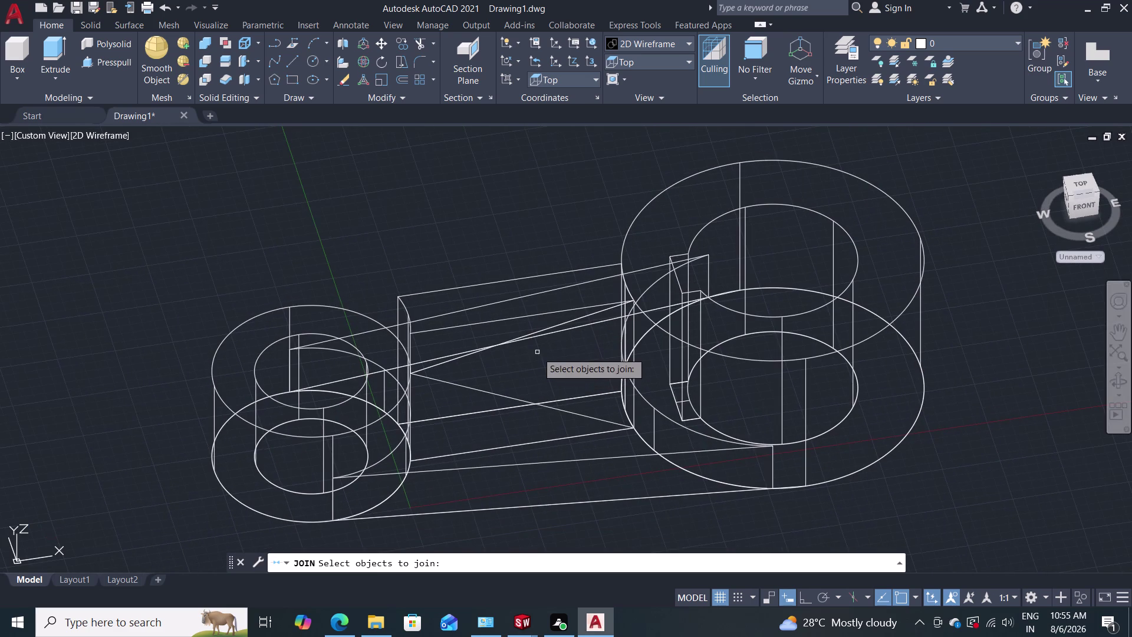
middle_click(535, 349)
middle_drag(530, 344, 515, 391)
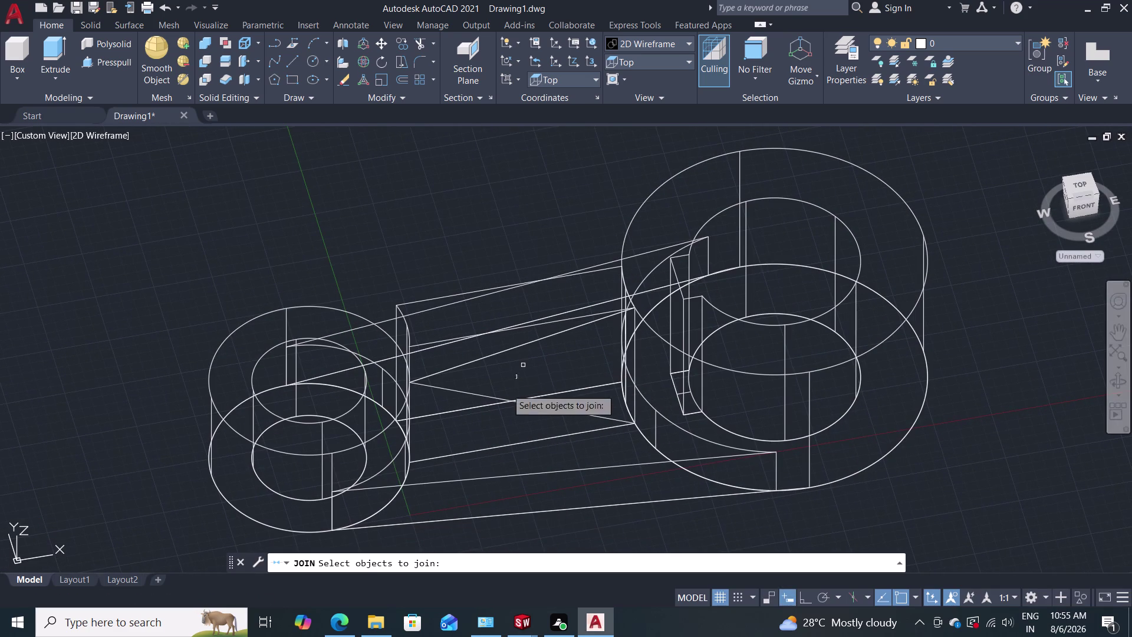
key(ctrl+z)
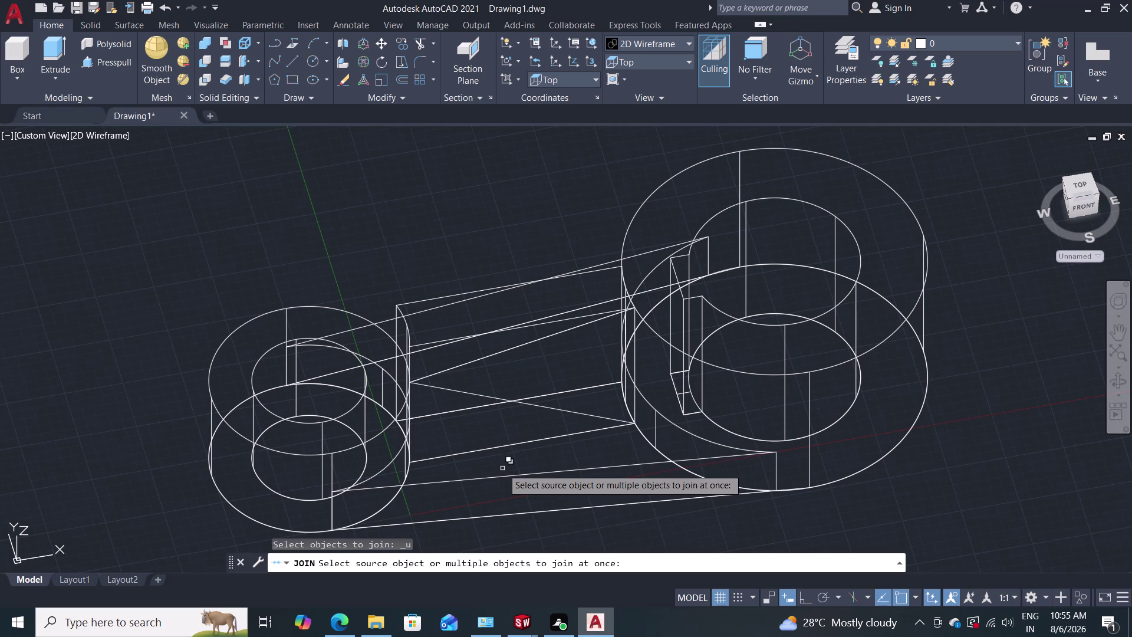
key(ctrl+z)
key(ctrl+z)
key(ctrl+z)
key(z)
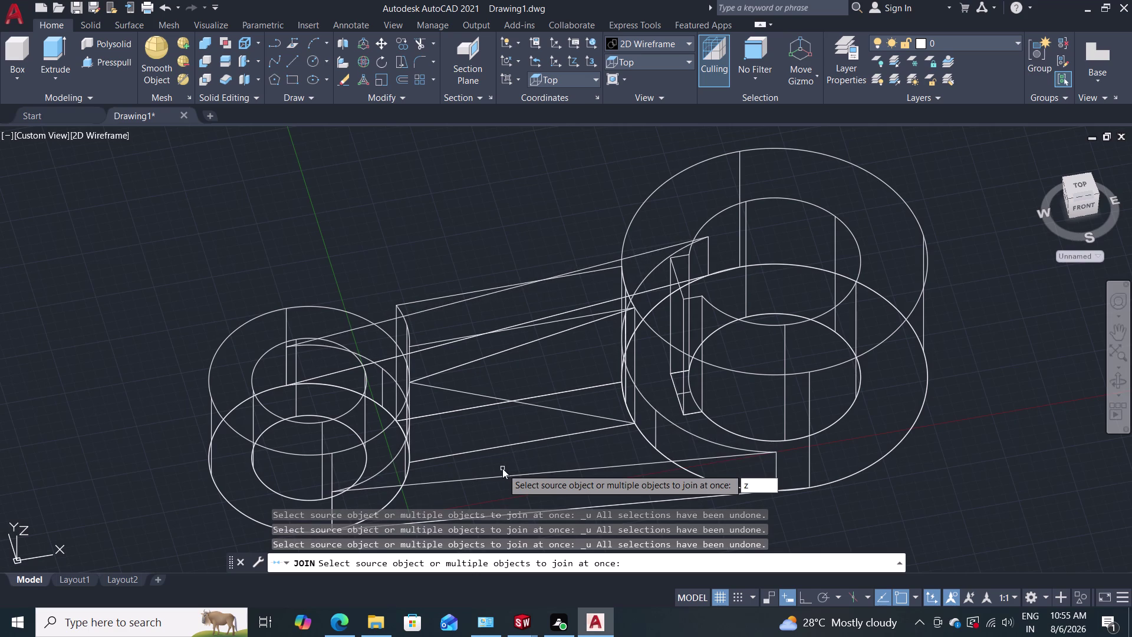
key(ctrl+z)
key(Escape)
key(Escape)
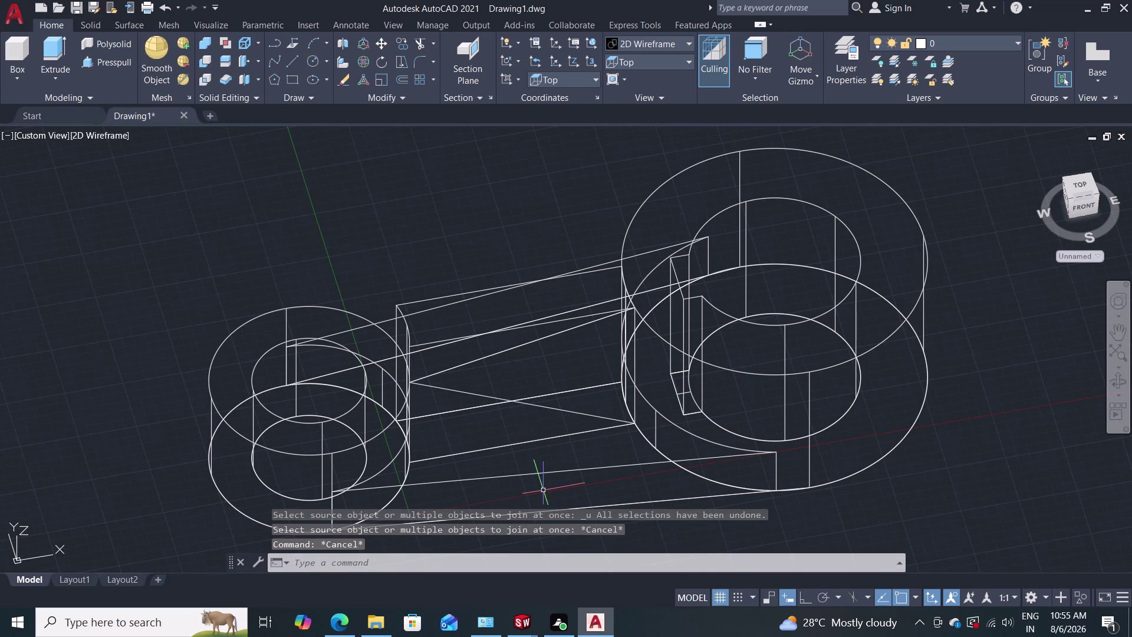
scroll(down, 3)
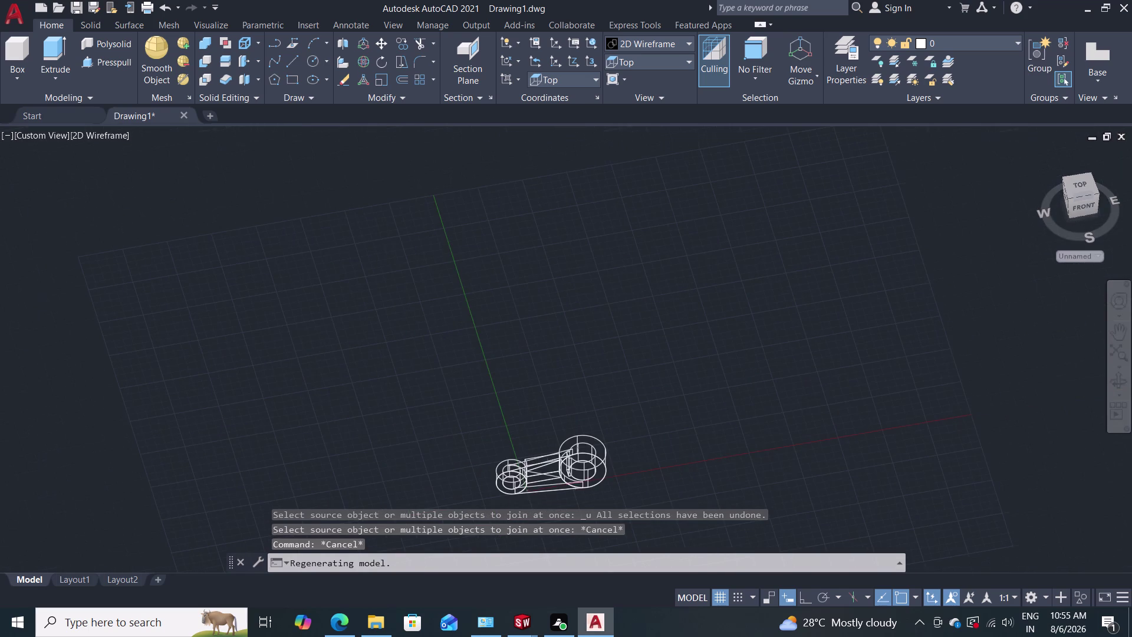
Select all the lever geometry and run OVERKILL, deleting the 5 duplicate objects.
scroll(up, 3)
click(827, 204)
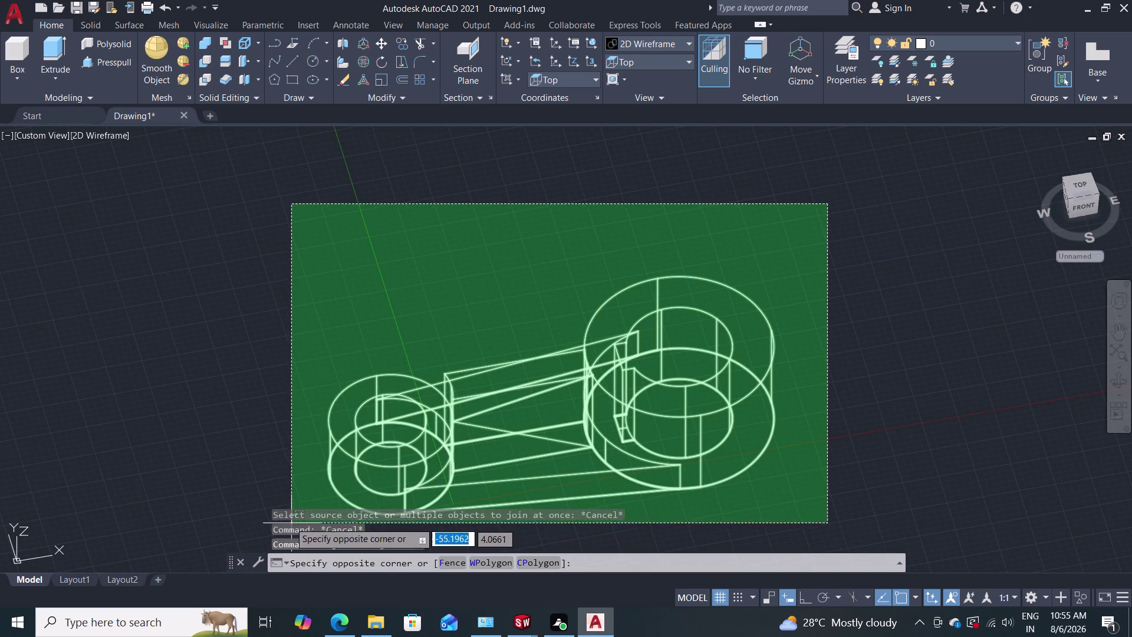
click(286, 523)
text(ov)
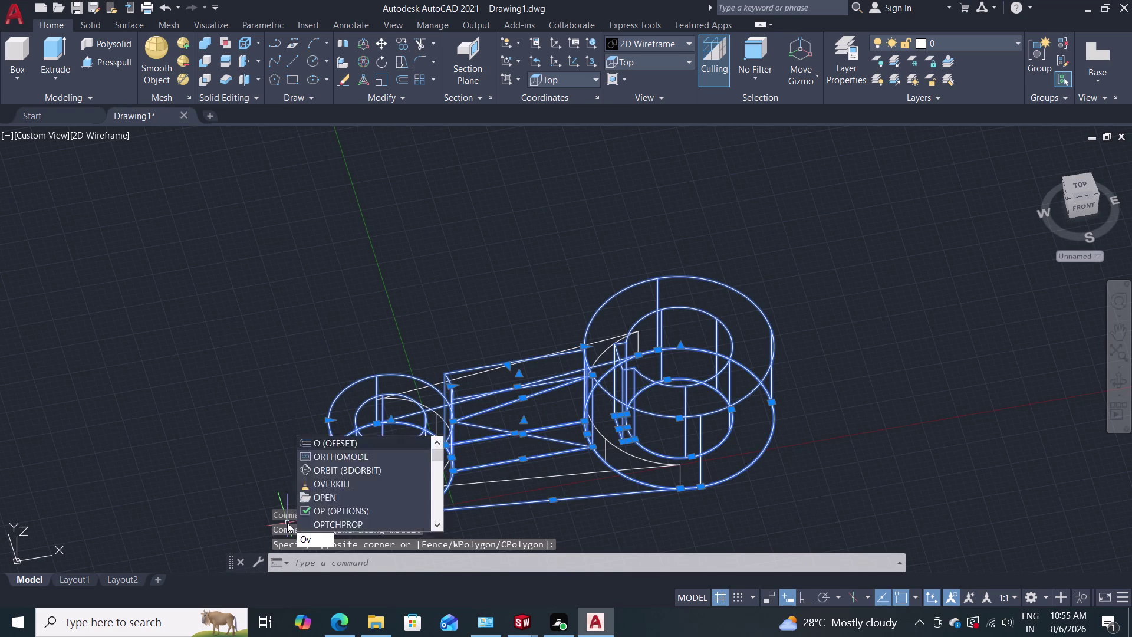
text(er)
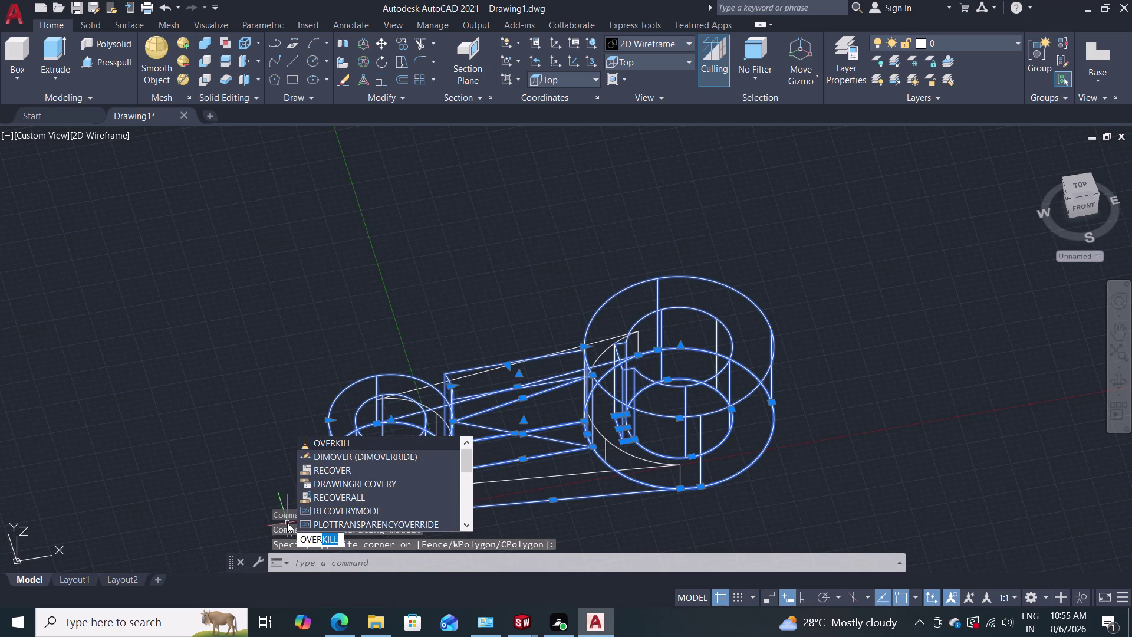
key(Return)
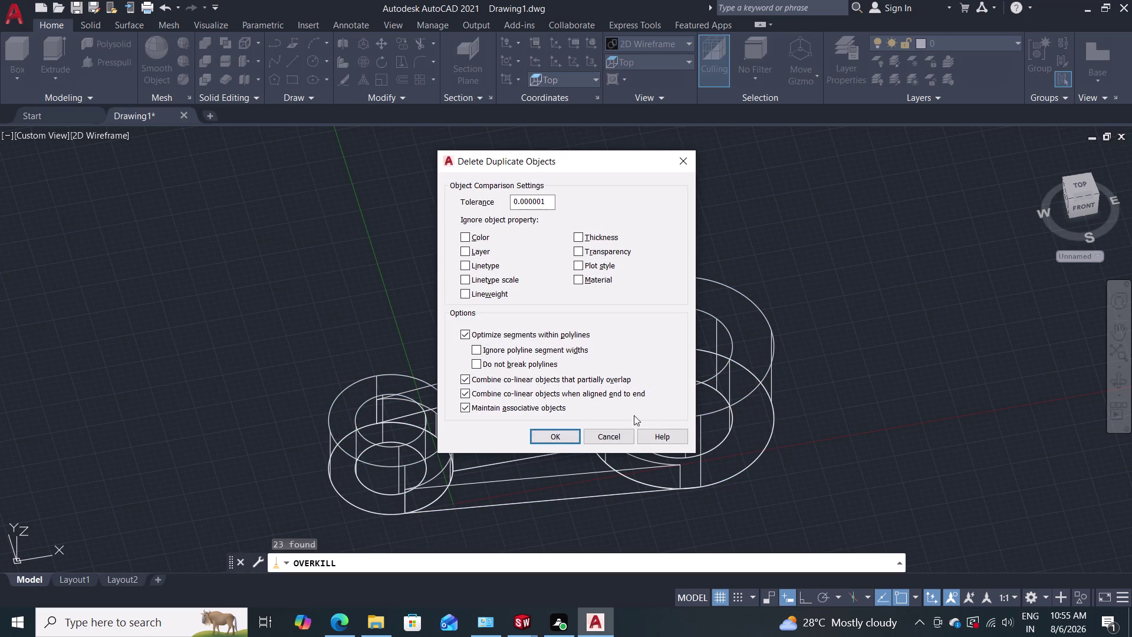
click(553, 438)
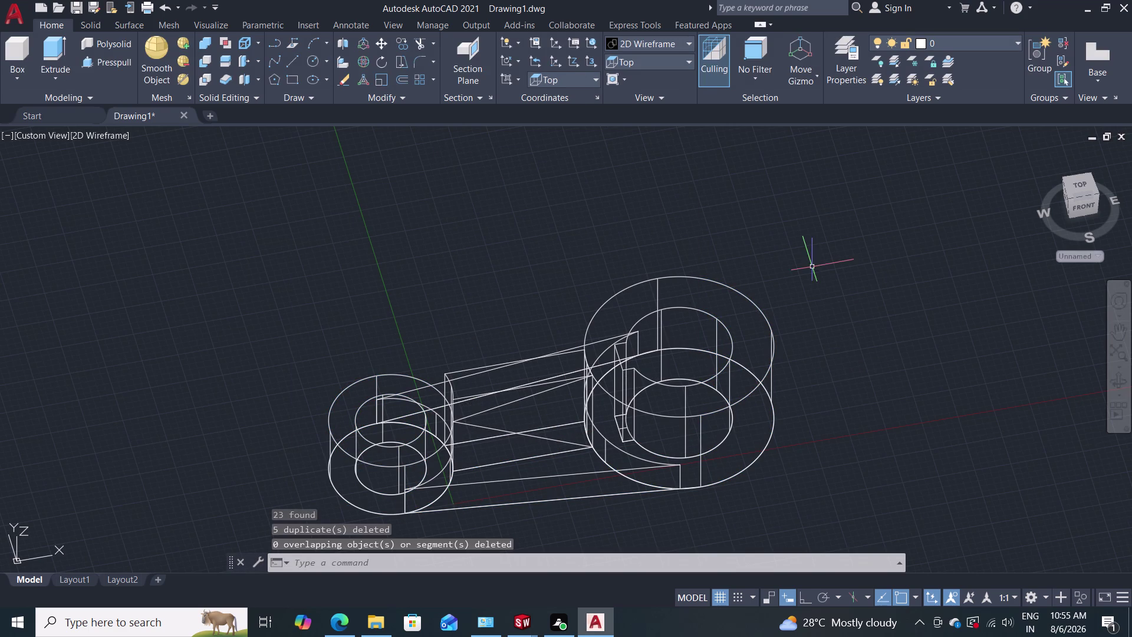
click(687, 65)
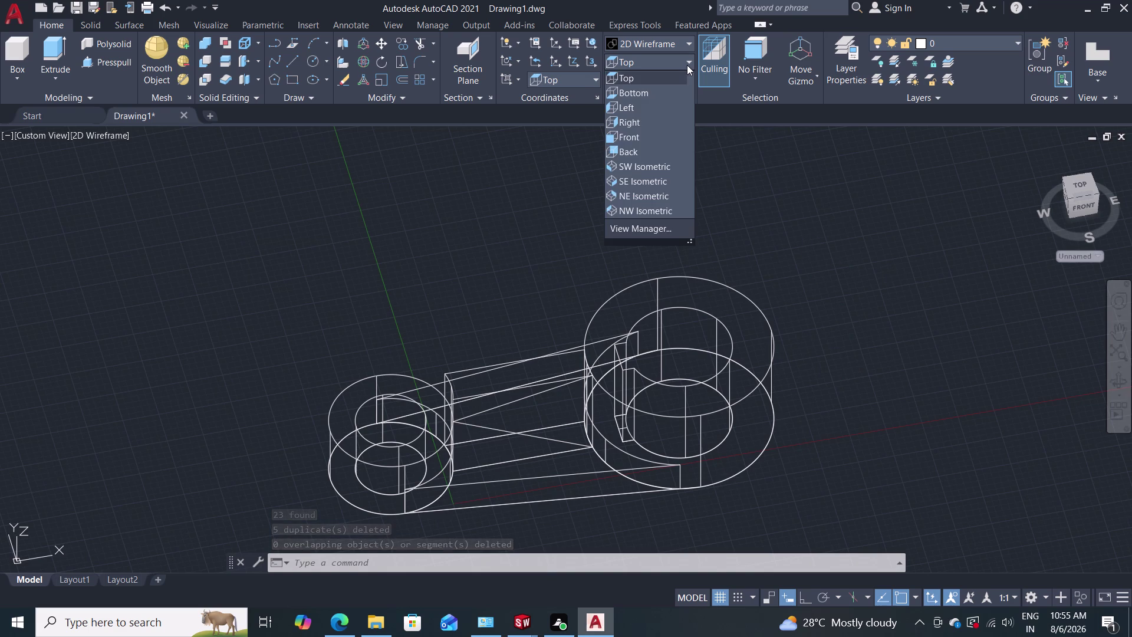
Switch to the Bottom view, then select and deselect the web.
click(667, 89)
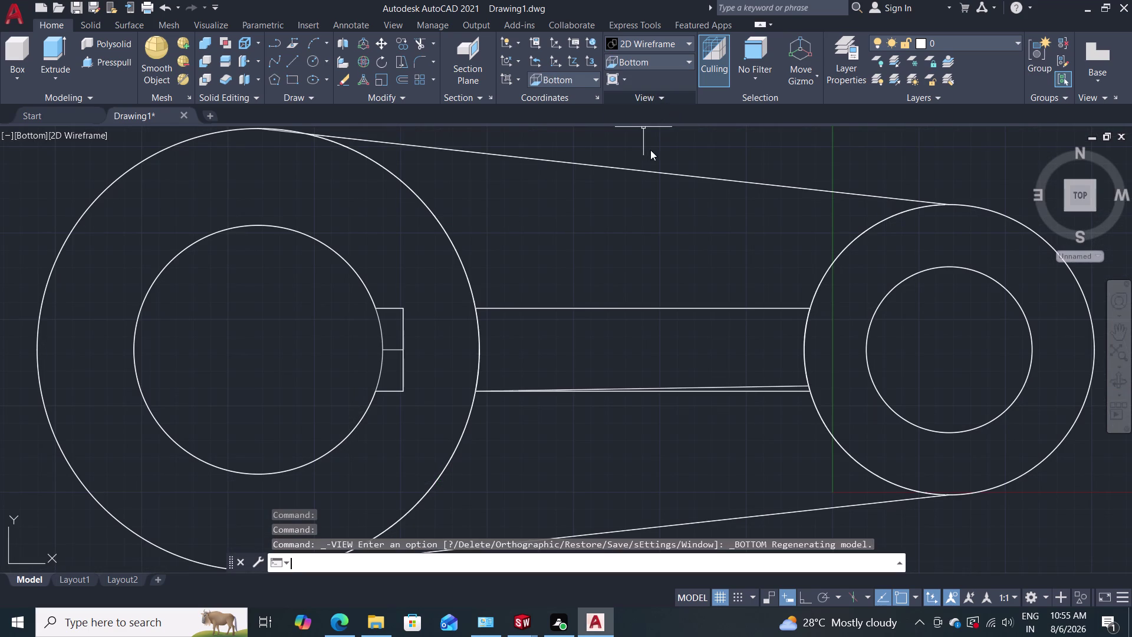
click(764, 391)
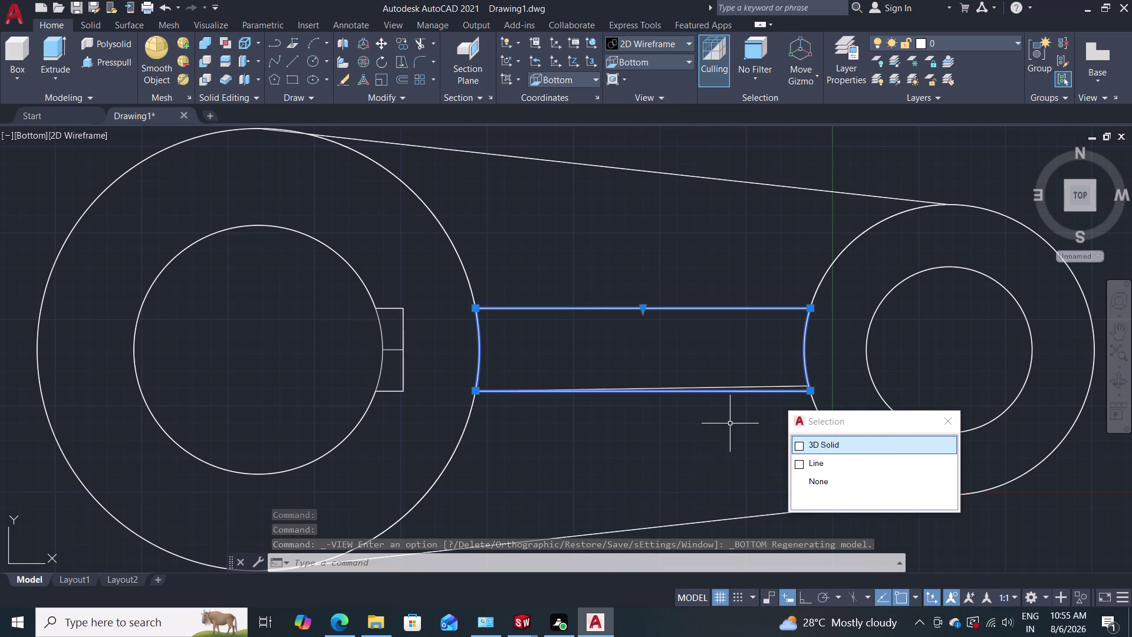
key(Escape)
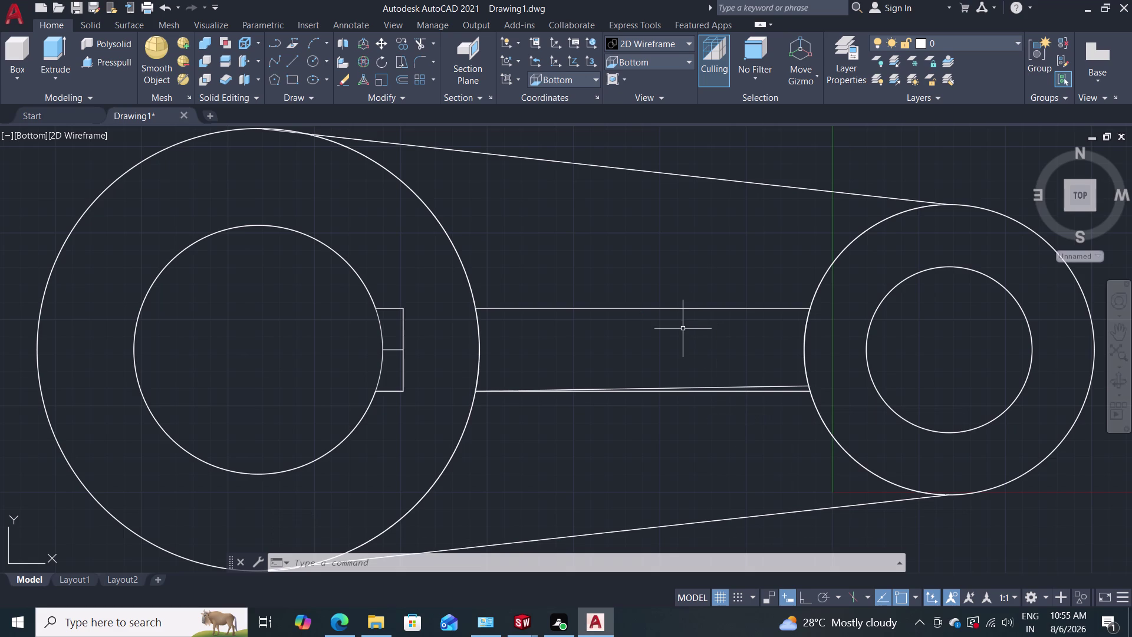
Orbit around the underside and smaller boss, ending in a low side view.
middle_drag(683, 329, 682, 297)
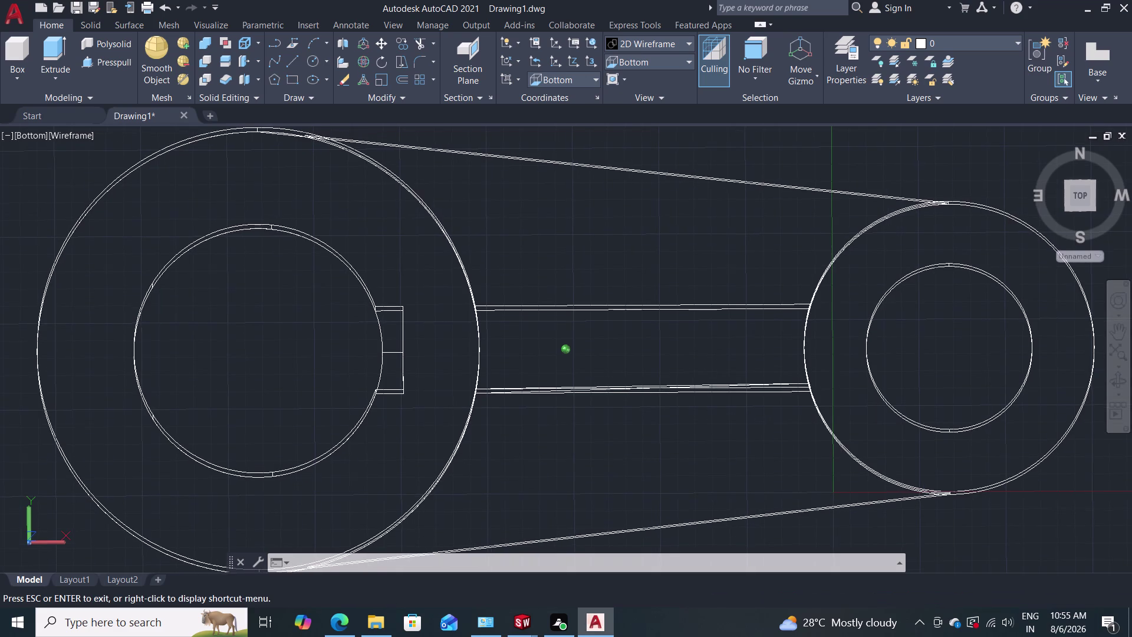
middle_drag(681, 297, 676, 245)
middle_drag(675, 245, 674, 232)
middle_drag(661, 159, 655, 115)
middle_drag(663, 205, 654, 160)
middle_drag(643, 131, 638, 118)
middle_drag(638, 116, 621, 65)
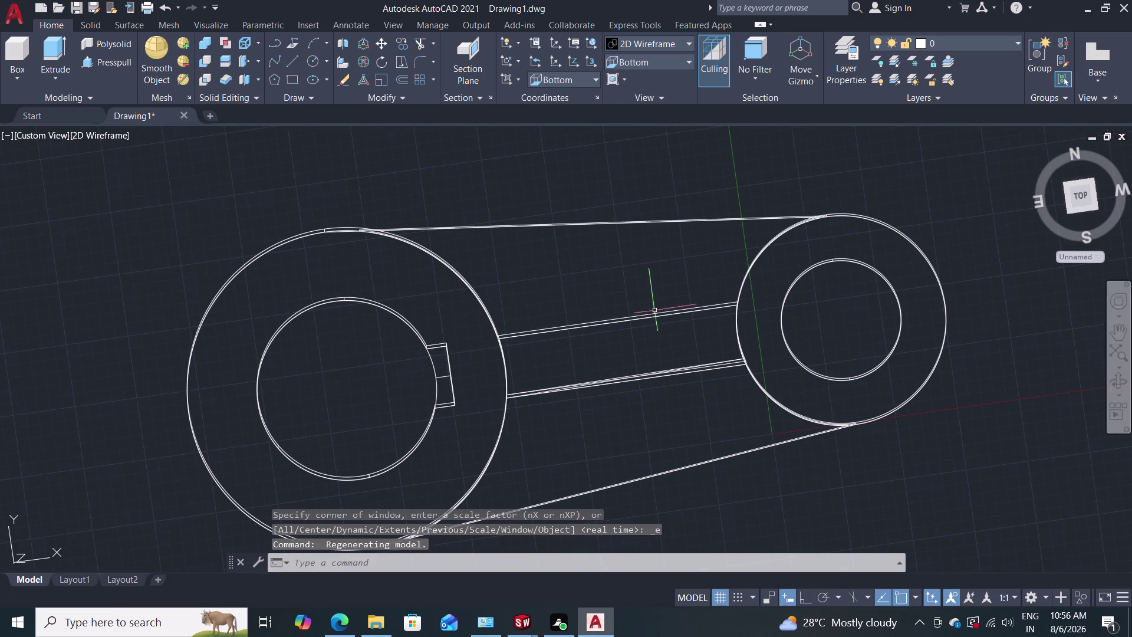
middle_drag(653, 335, 635, 249)
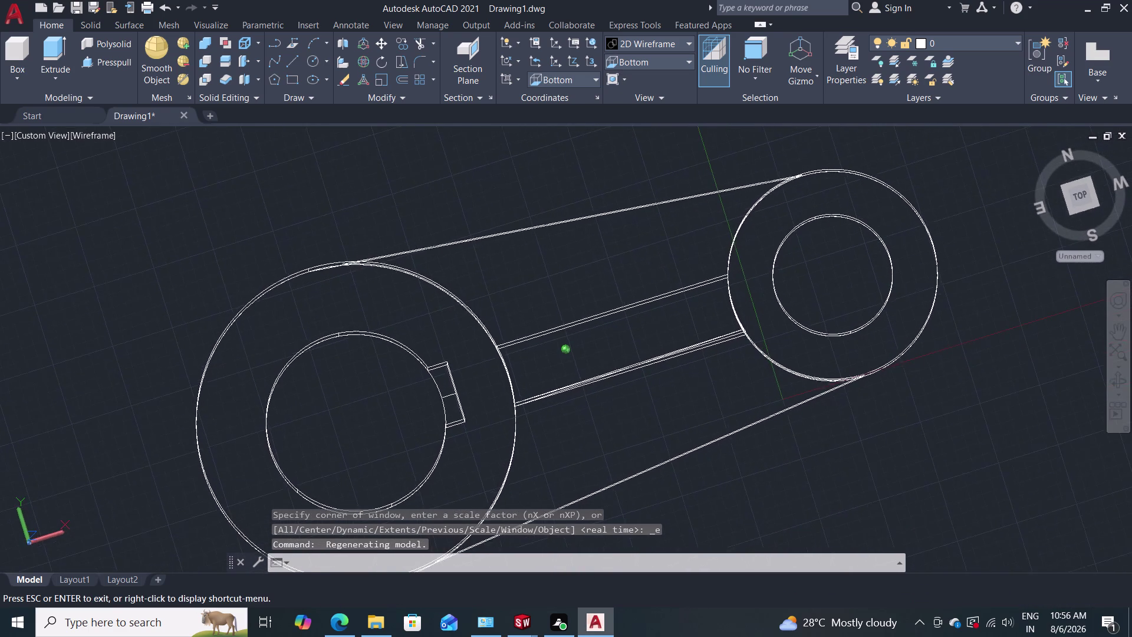
middle_drag(635, 248, 596, 203)
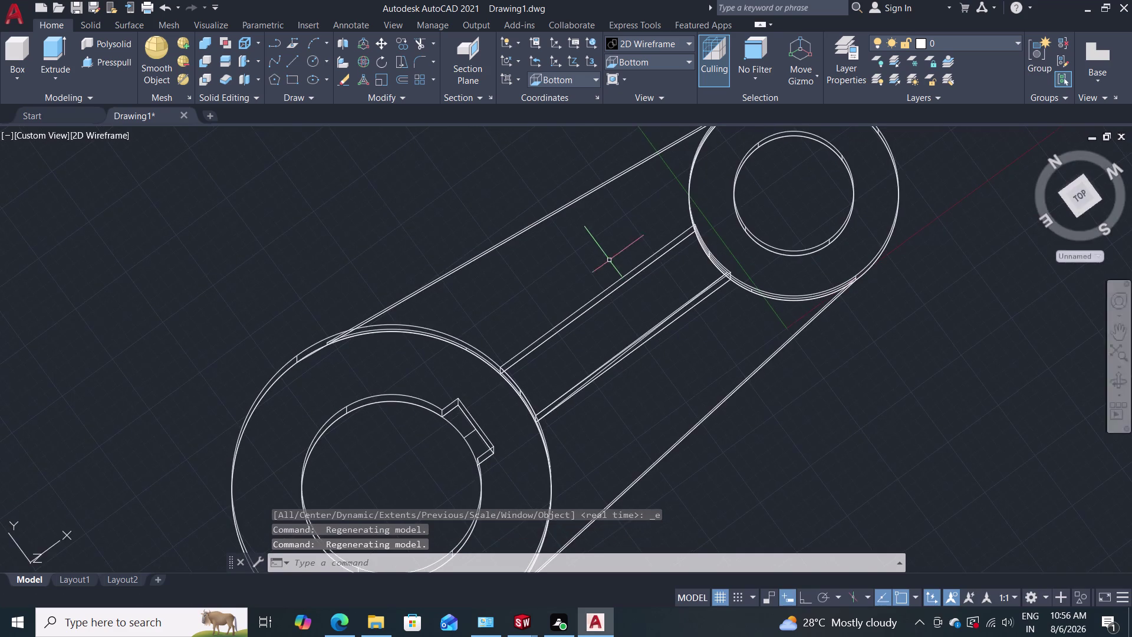
middle_click(615, 272)
middle_drag(620, 277, 716, 487)
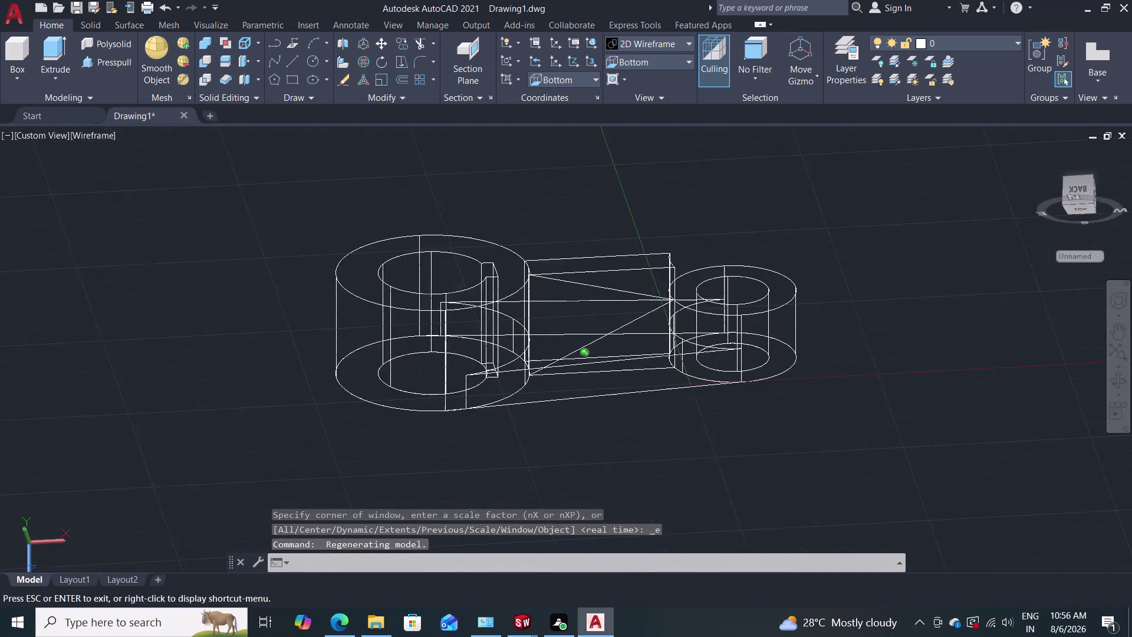
middle_drag(716, 487, 741, 554)
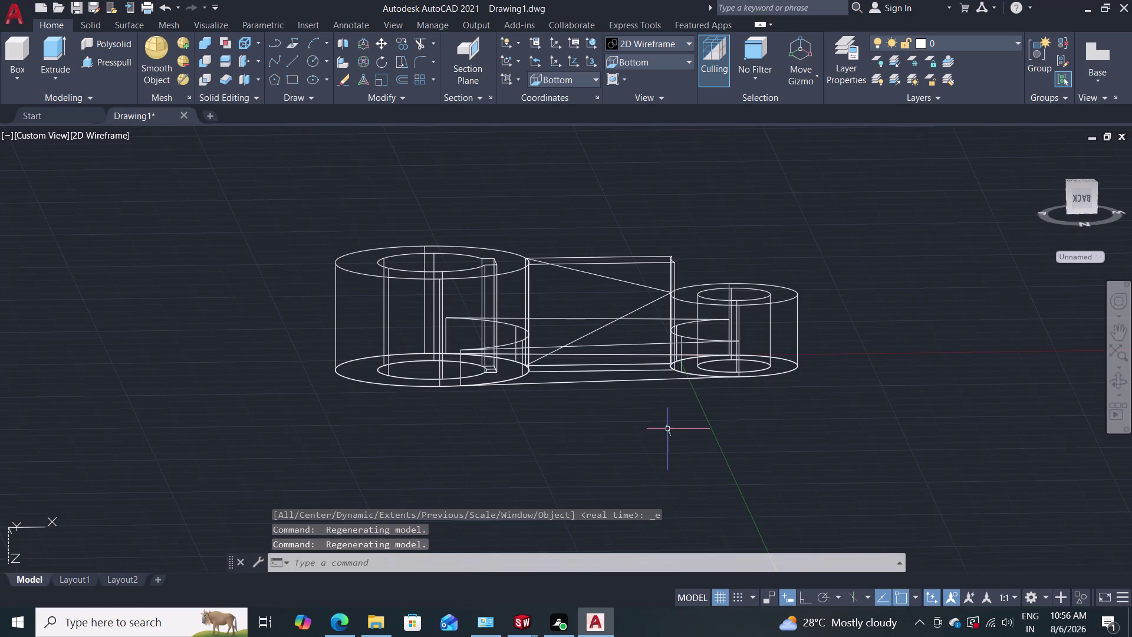
scroll(up, 3)
click(650, 55)
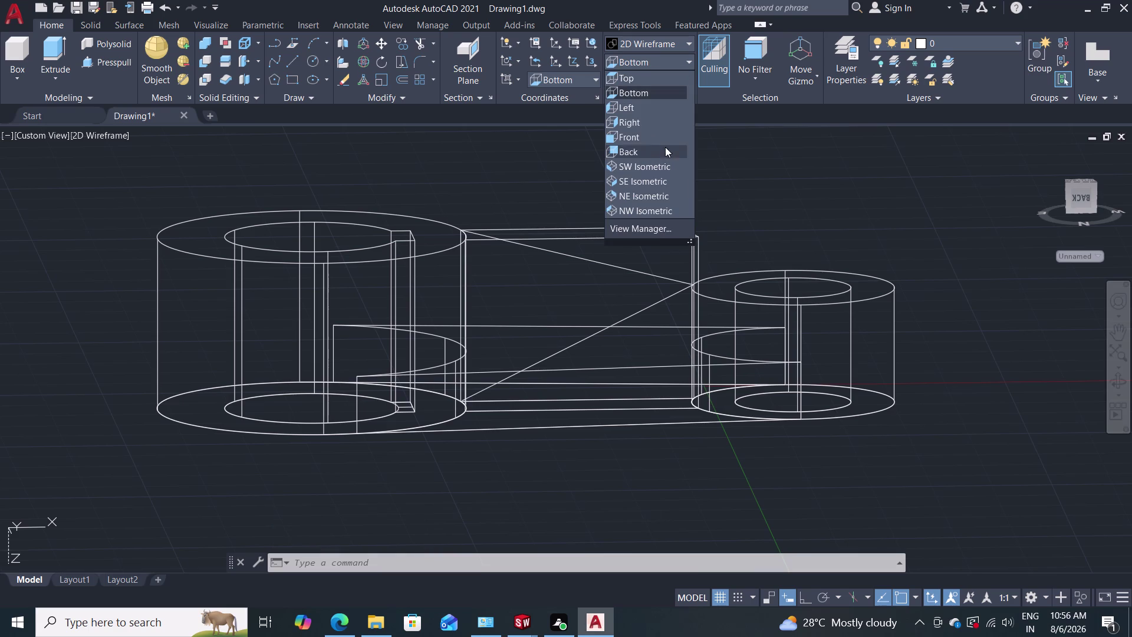
In Front view, erase both diagonal web lines and start a line at the top right corner.
click(663, 141)
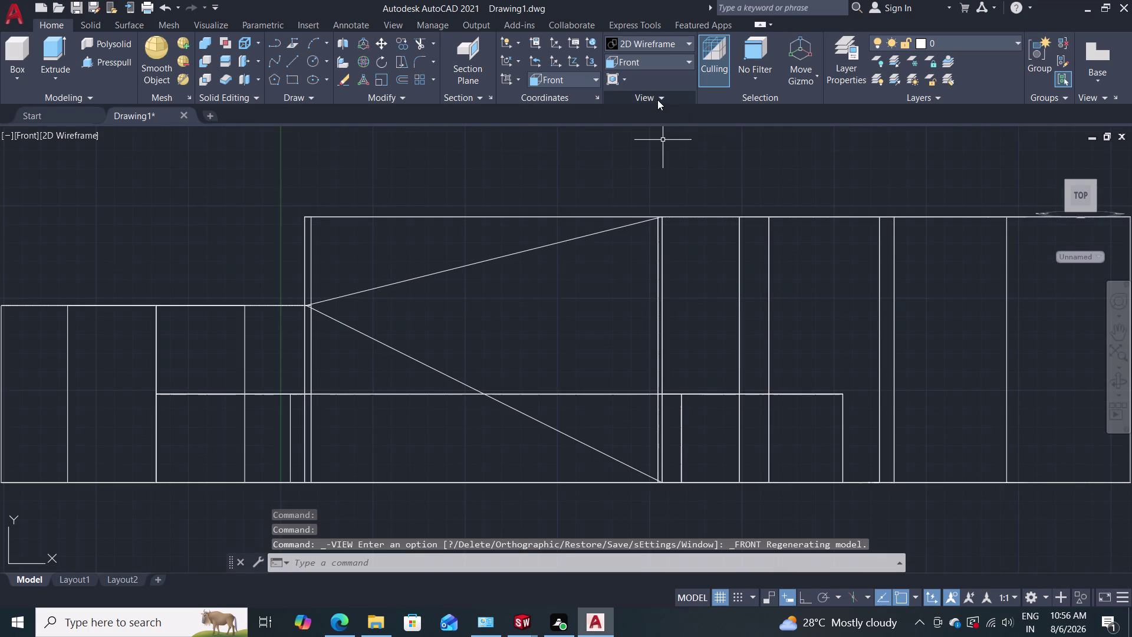
scroll(down, 3)
scroll(up, 3)
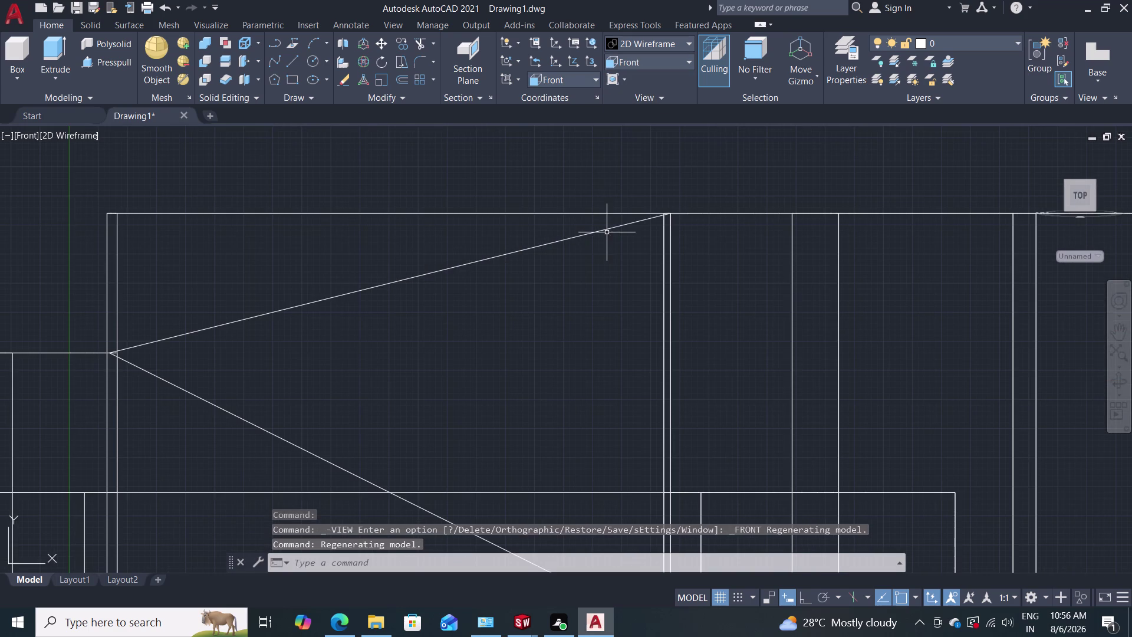
scroll(down, 3)
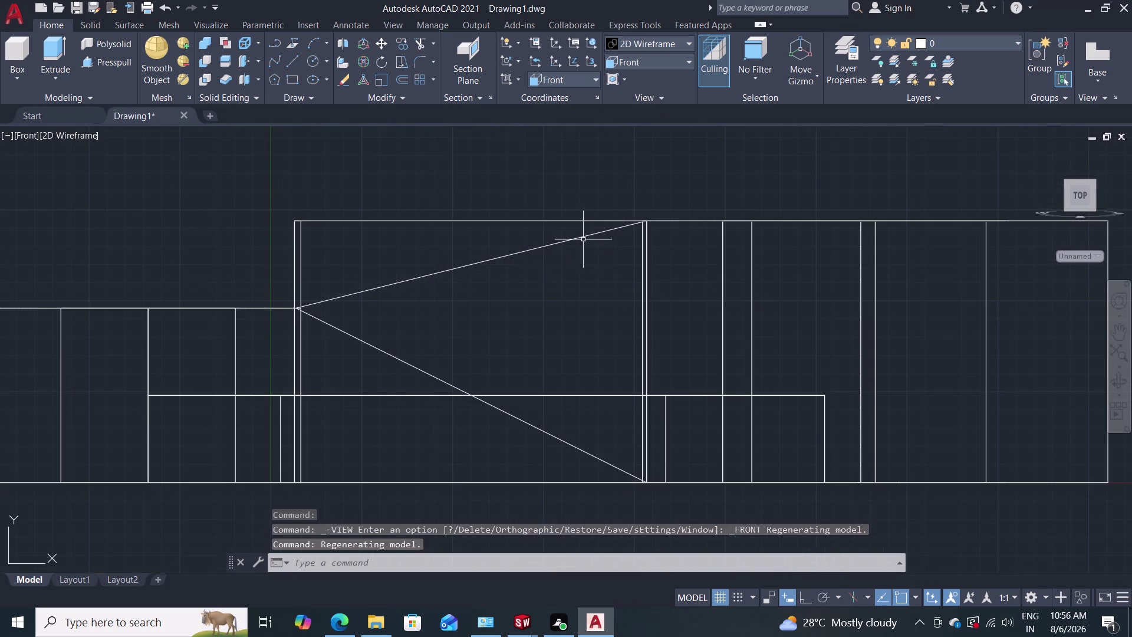
click(584, 237)
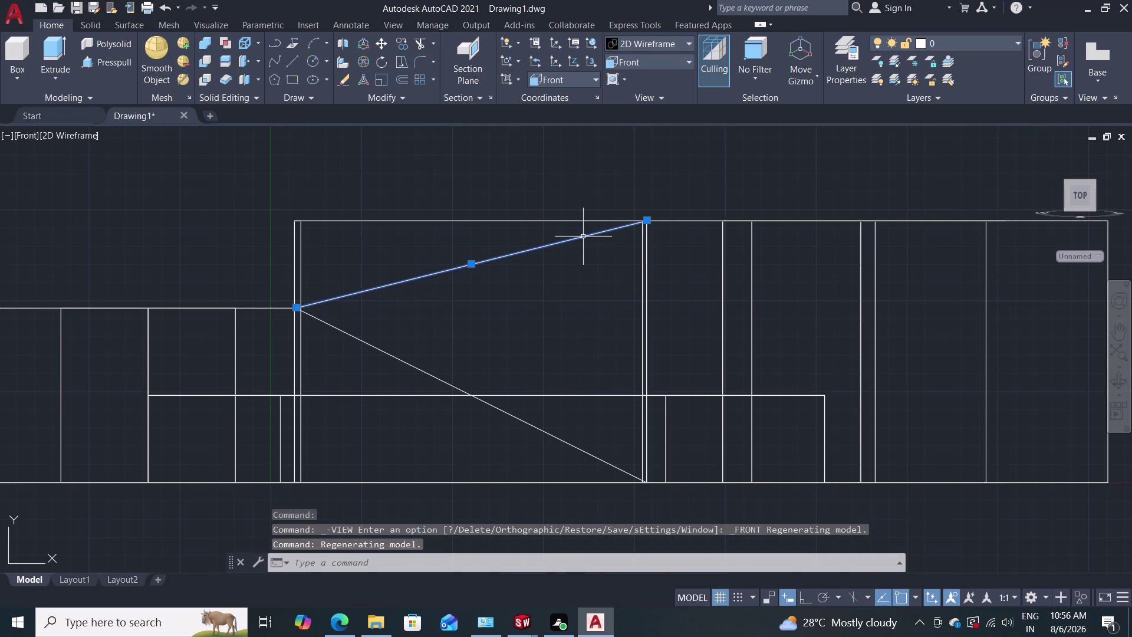
key(Delete)
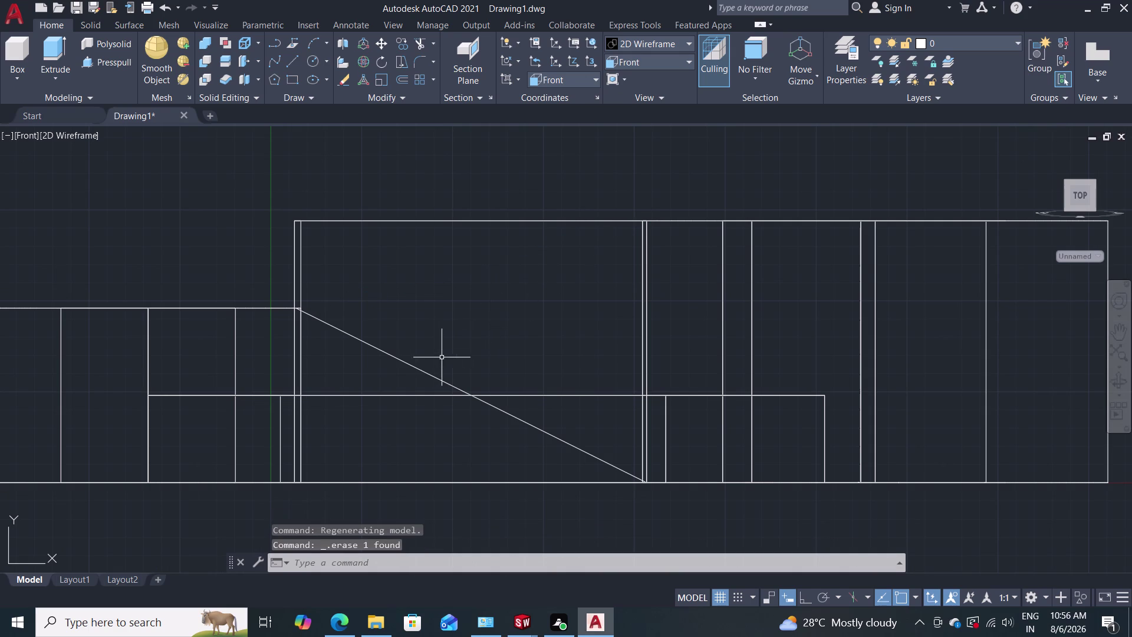
click(425, 373)
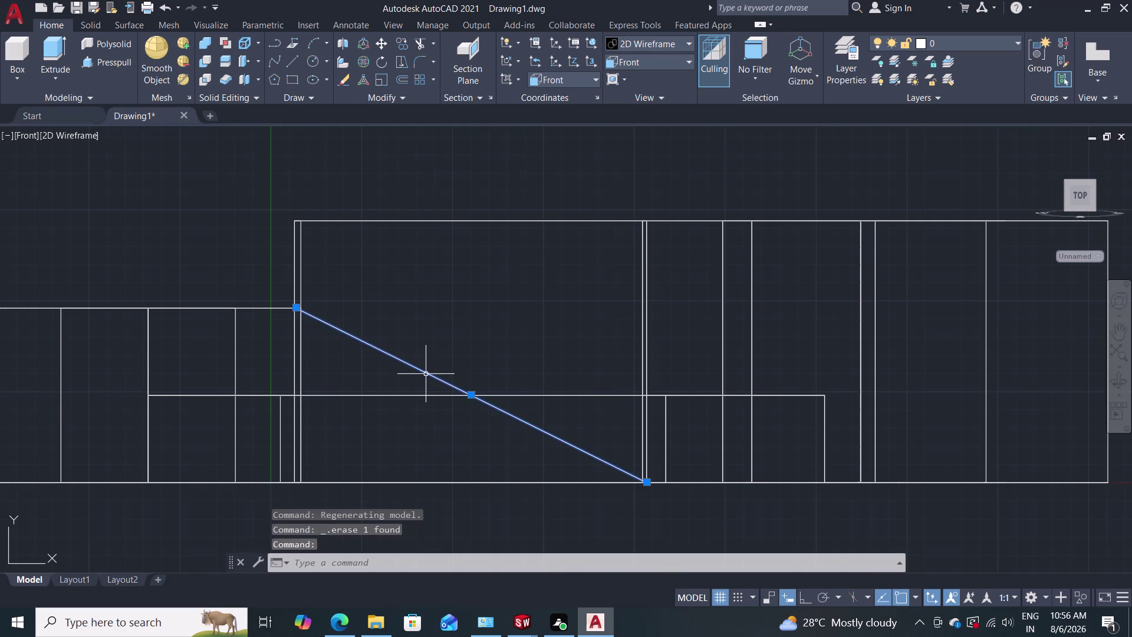
key(Delete)
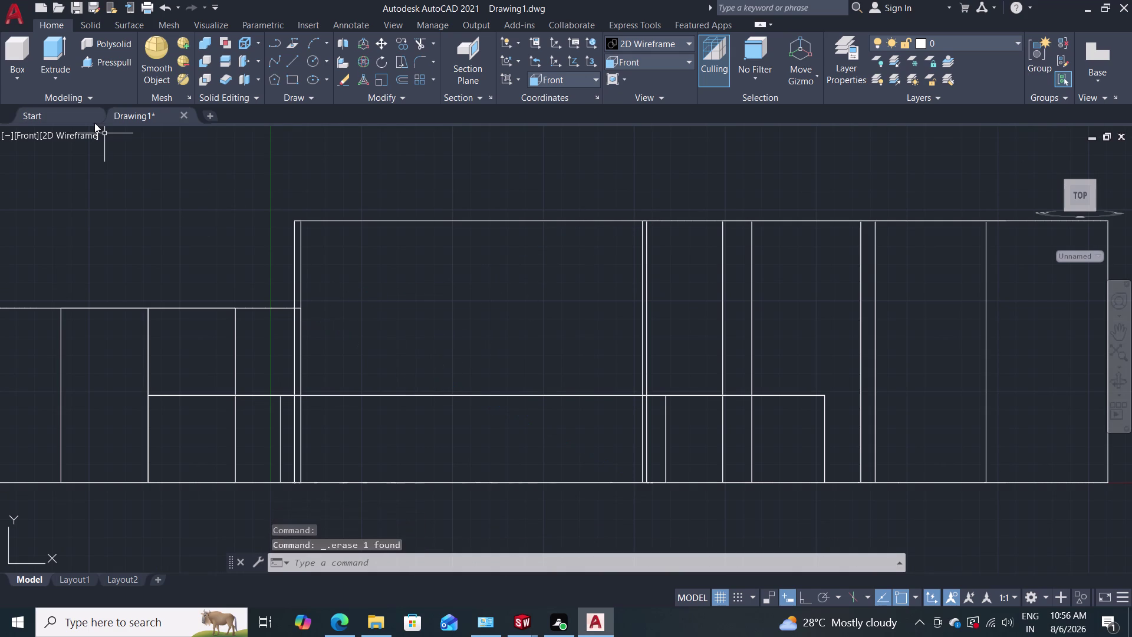
click(291, 62)
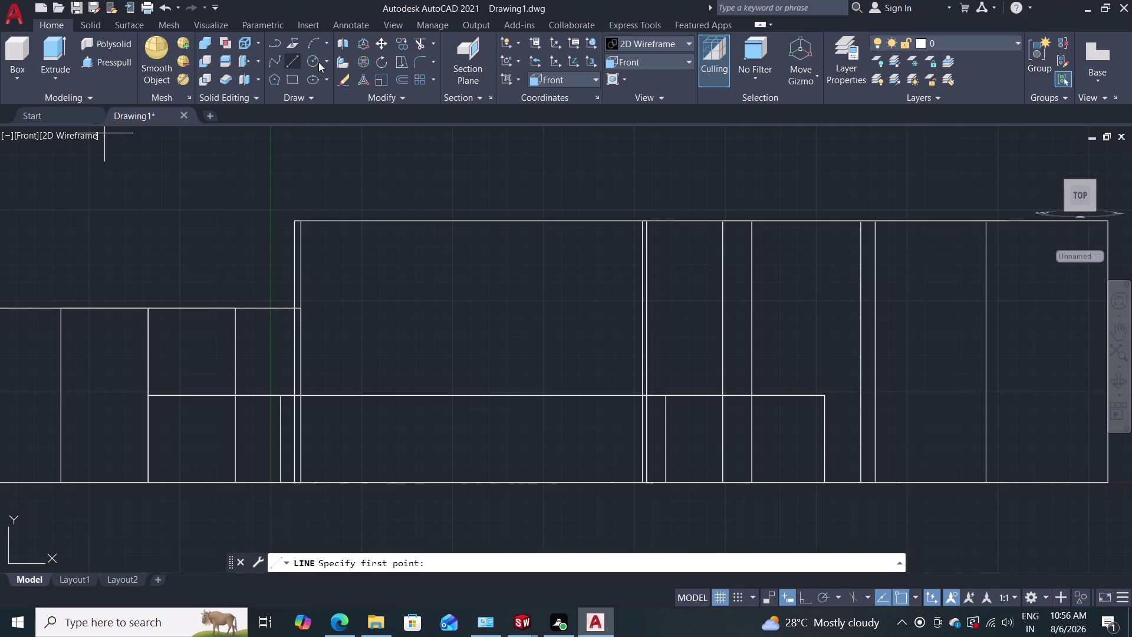
click(650, 222)
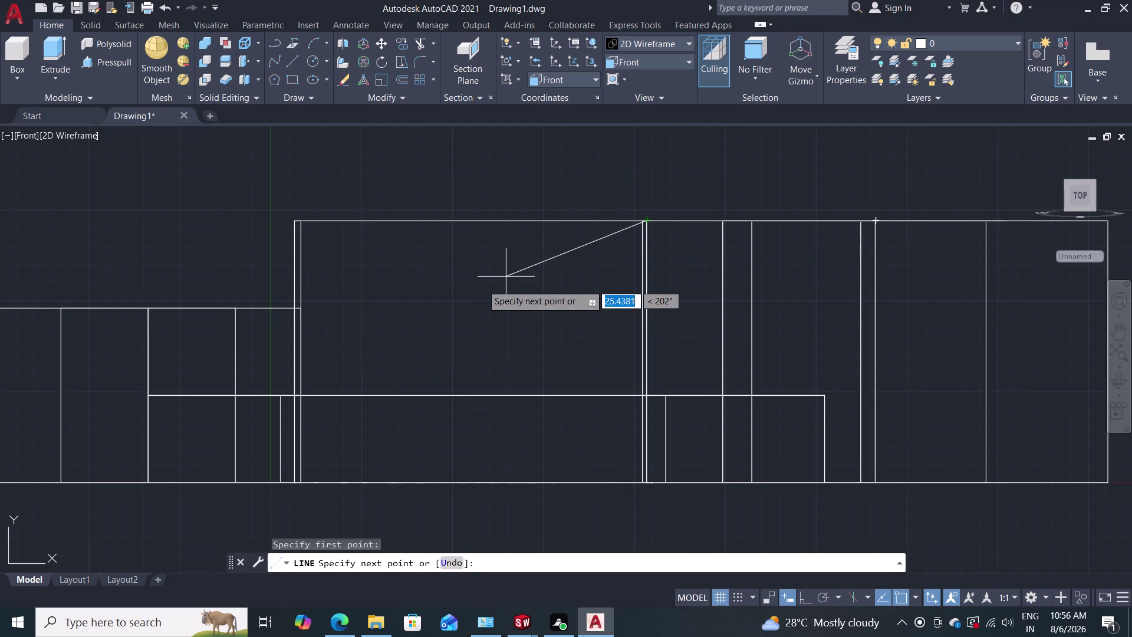
End the slanted line at the web's left corner and orbit to check the profile.
click(291, 308)
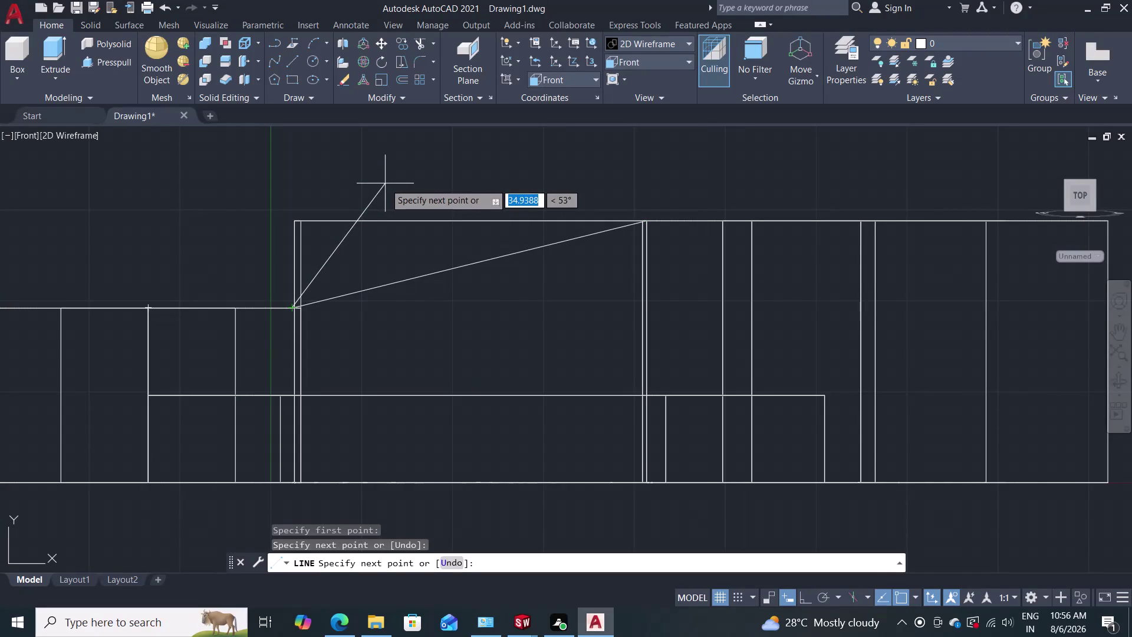
key(Escape)
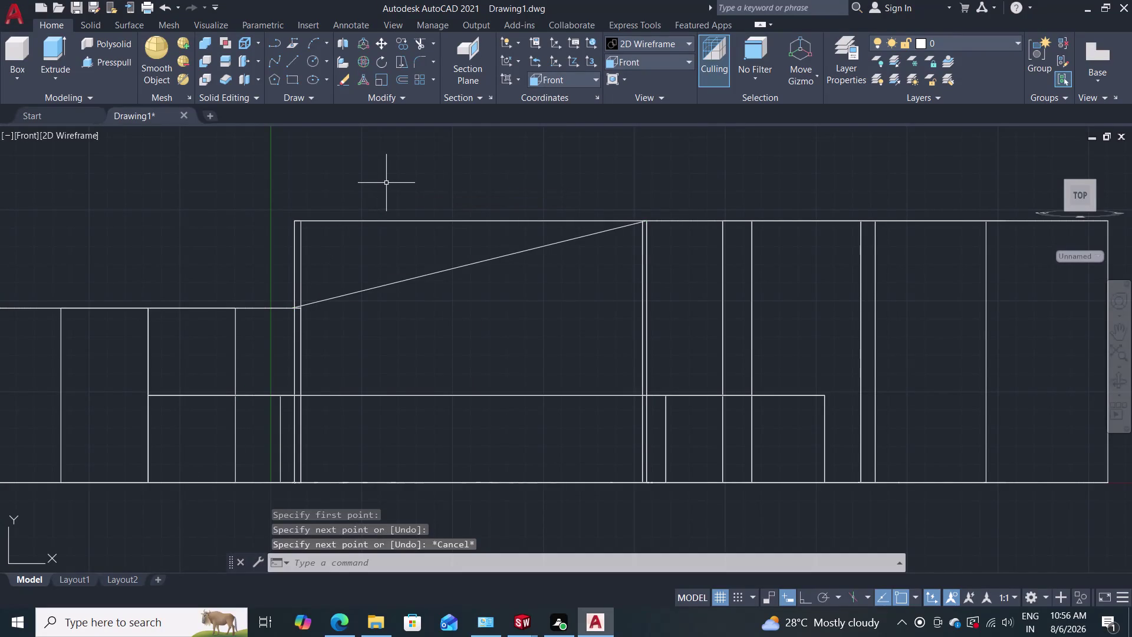
middle_drag(390, 180, 388, 215)
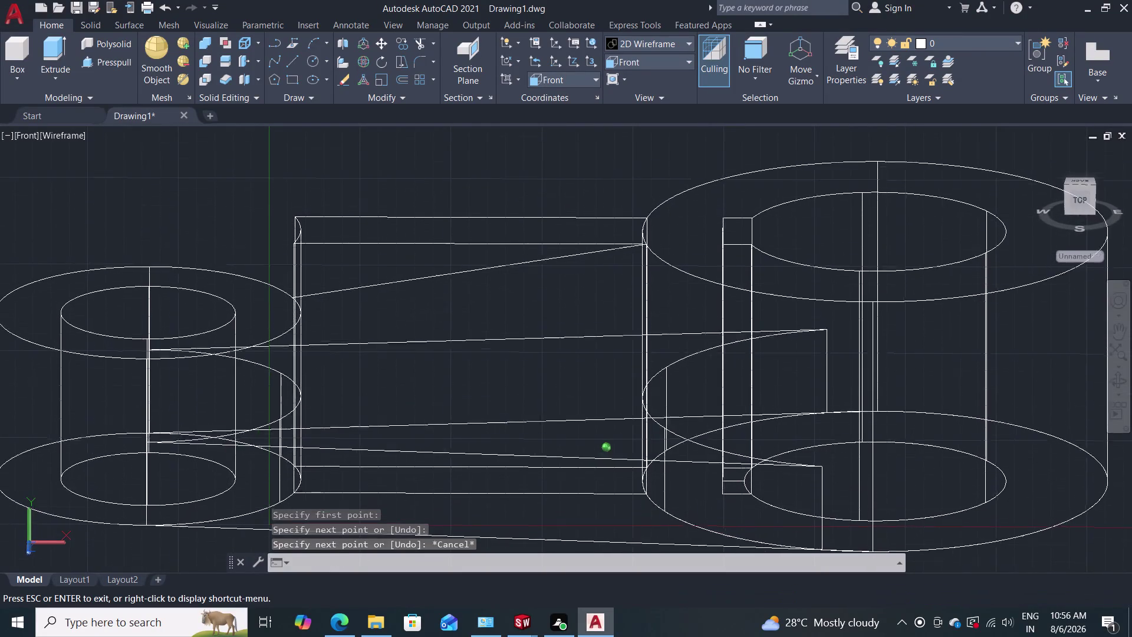
middle_drag(388, 216, 387, 221)
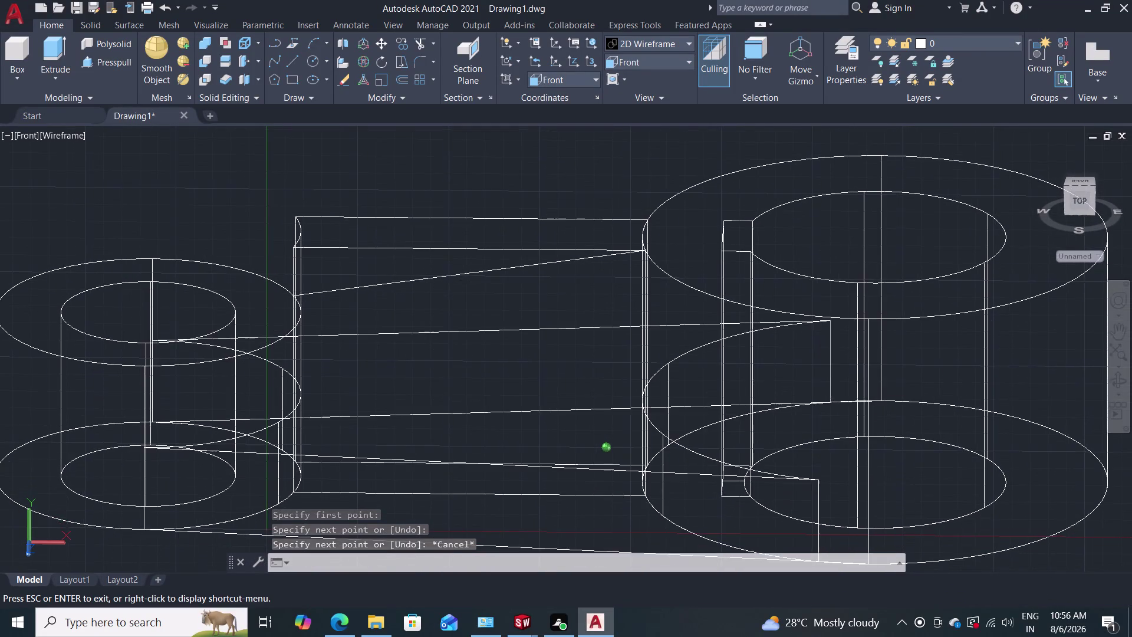
middle_drag(386, 221, 386, 224)
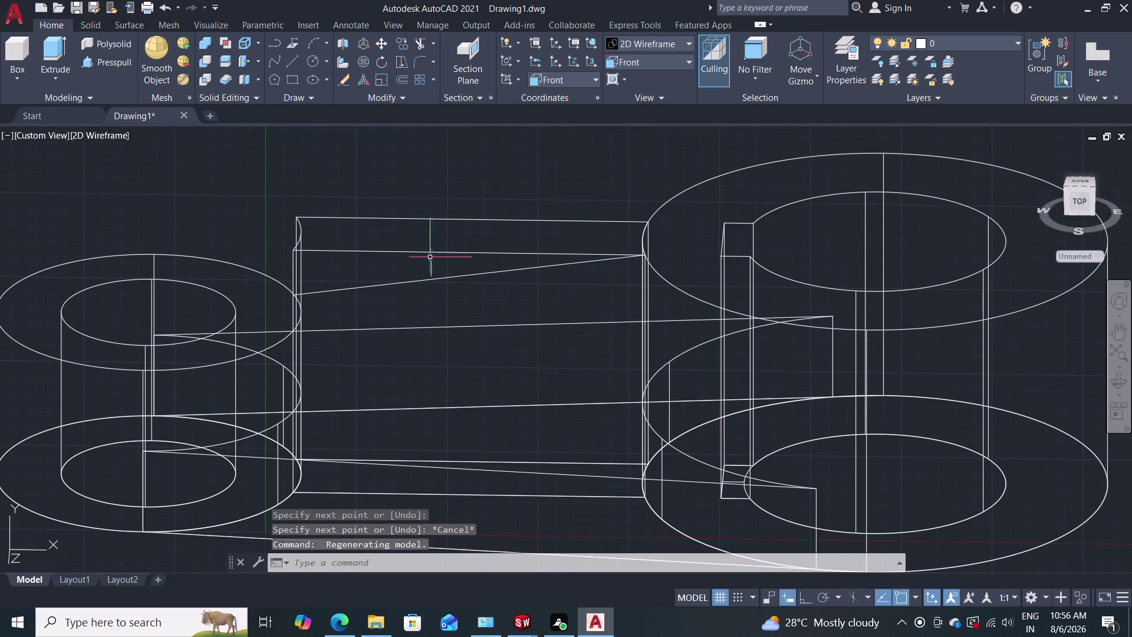
Undo back past the slanted web line and orbit to the 3D view.
key(ctrl+z)
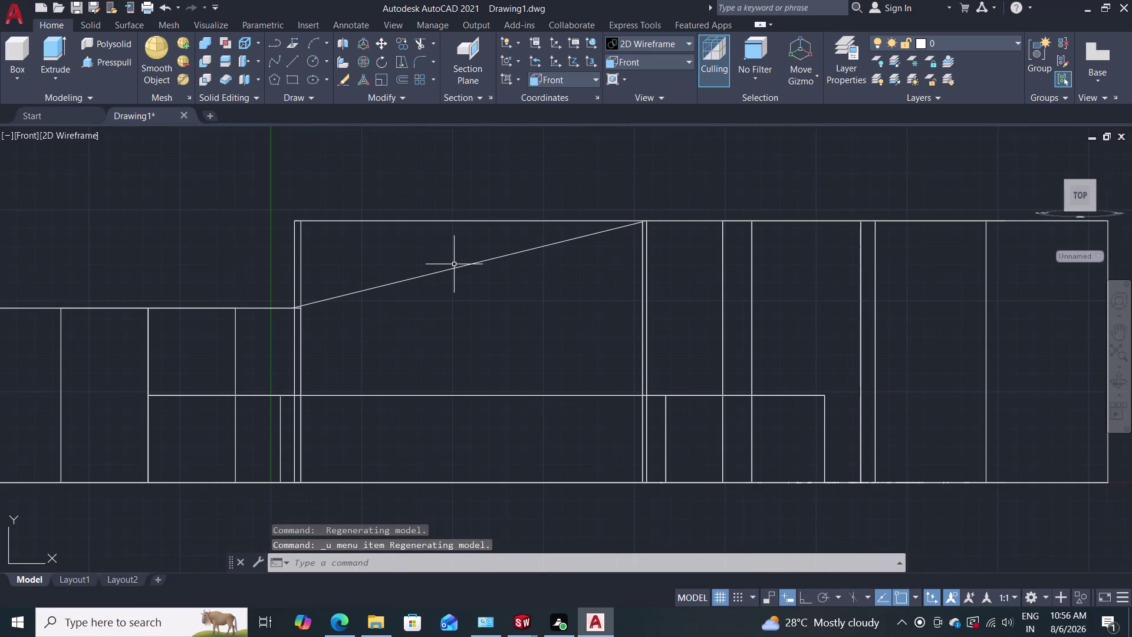
key(ctrl+z)
key(ctrl+z)
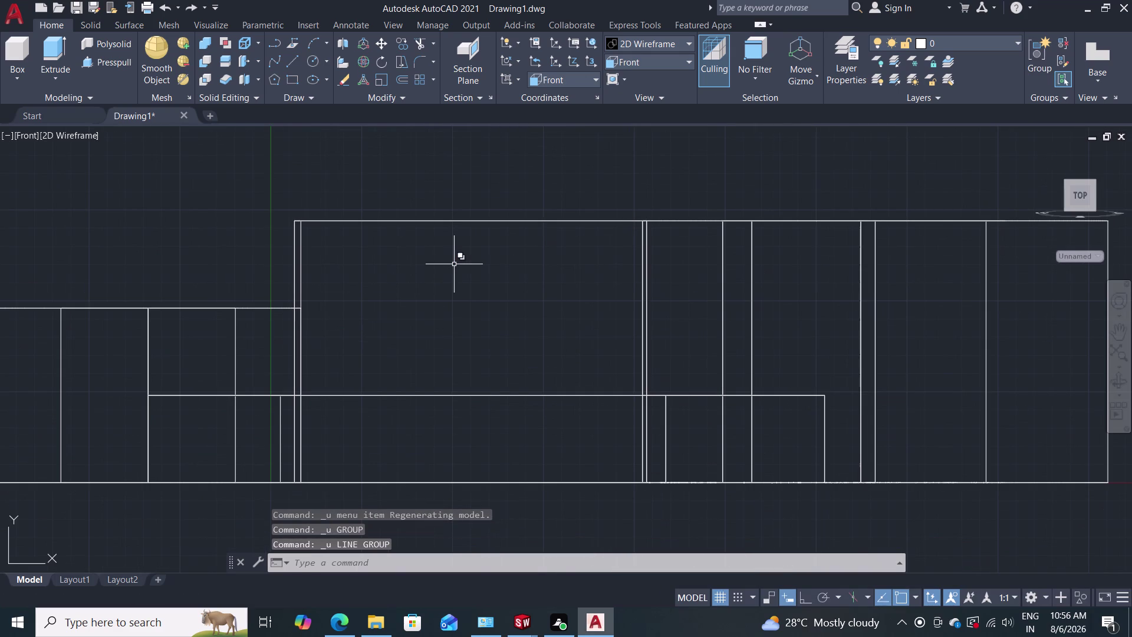
middle_drag(455, 266, 458, 315)
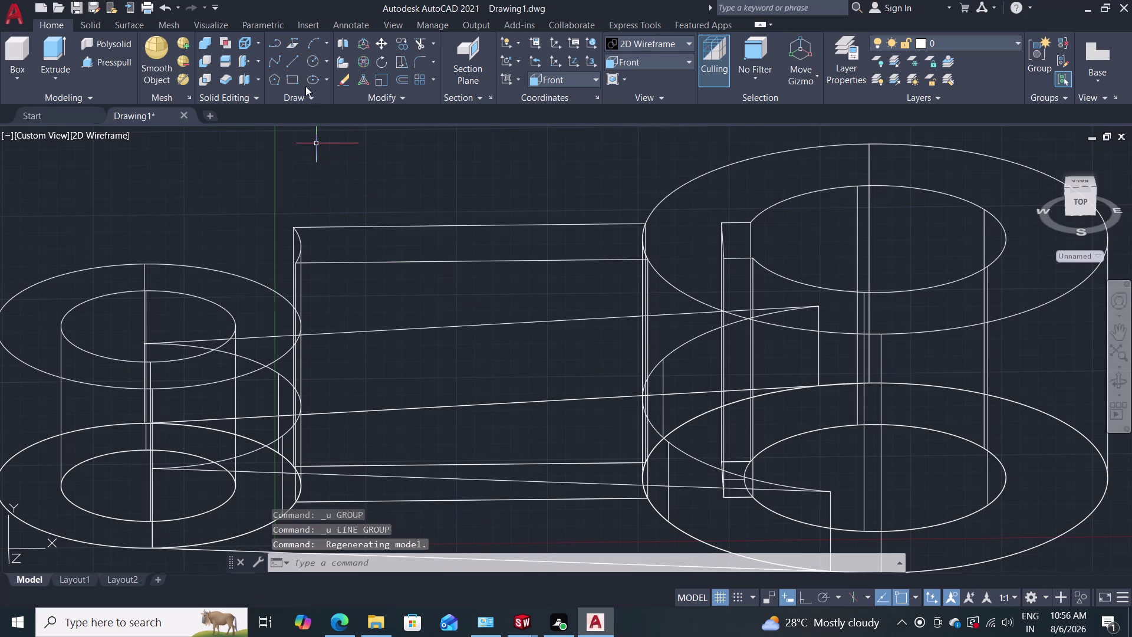
Start a new line at the web corner beside the right boss.
click(296, 62)
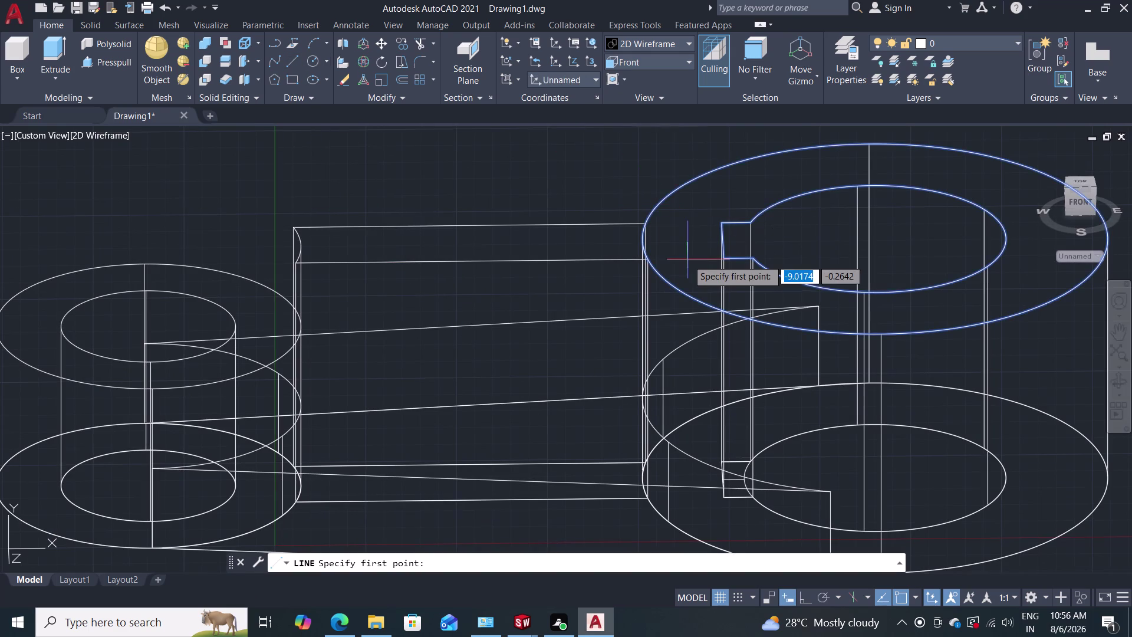
click(648, 261)
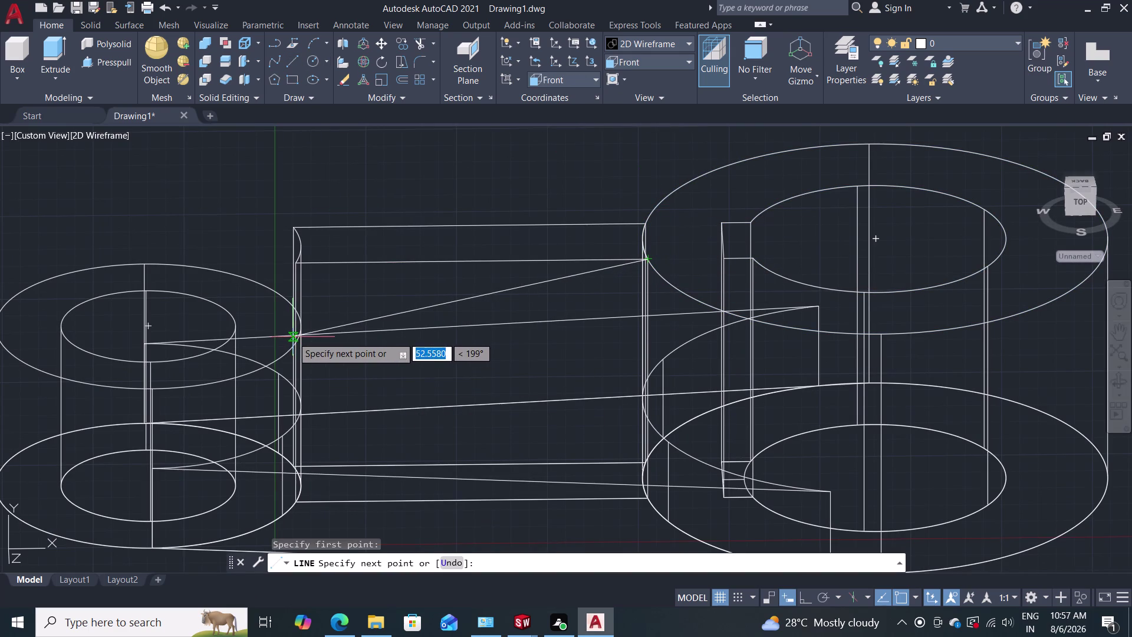
scroll(up, 3)
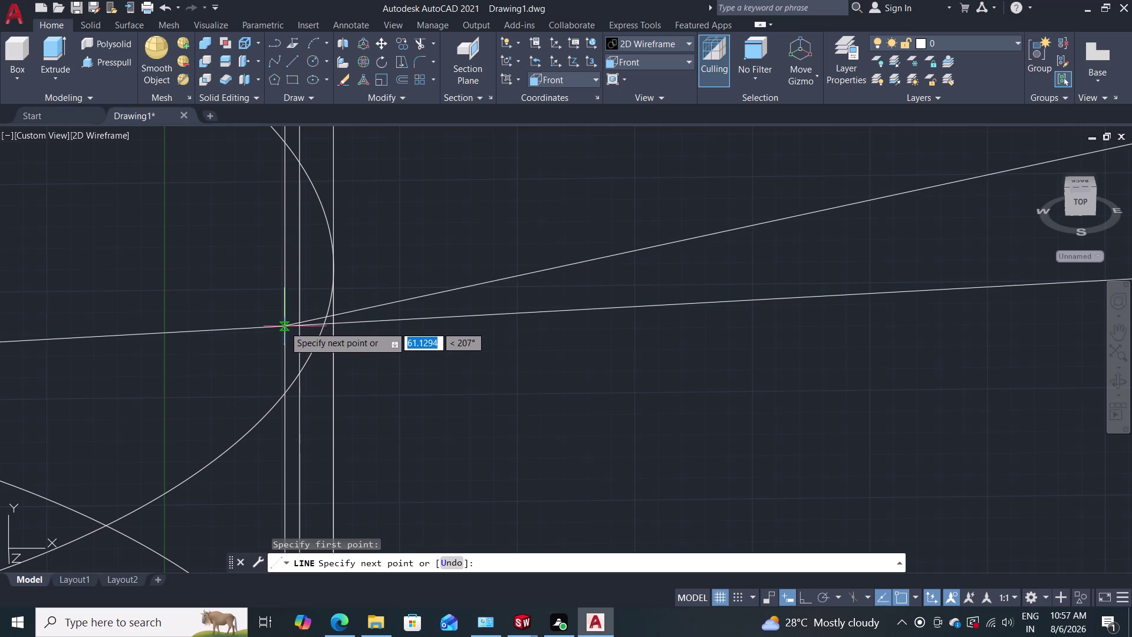
scroll(down, 3)
scroll(up, 3)
scroll(up, 3)
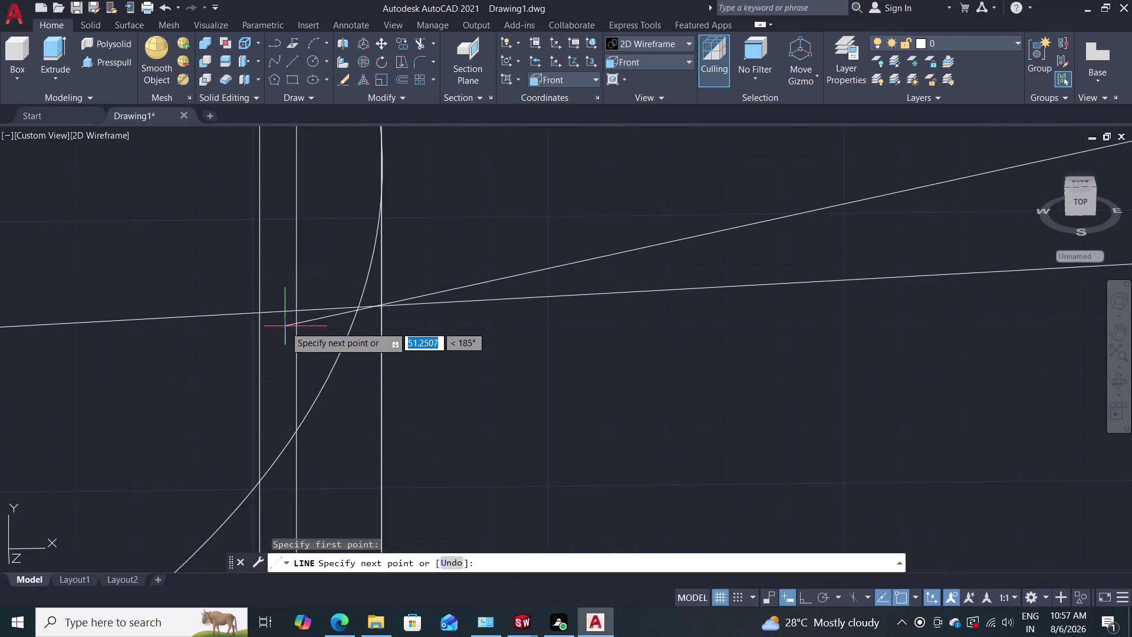
scroll(up, 3)
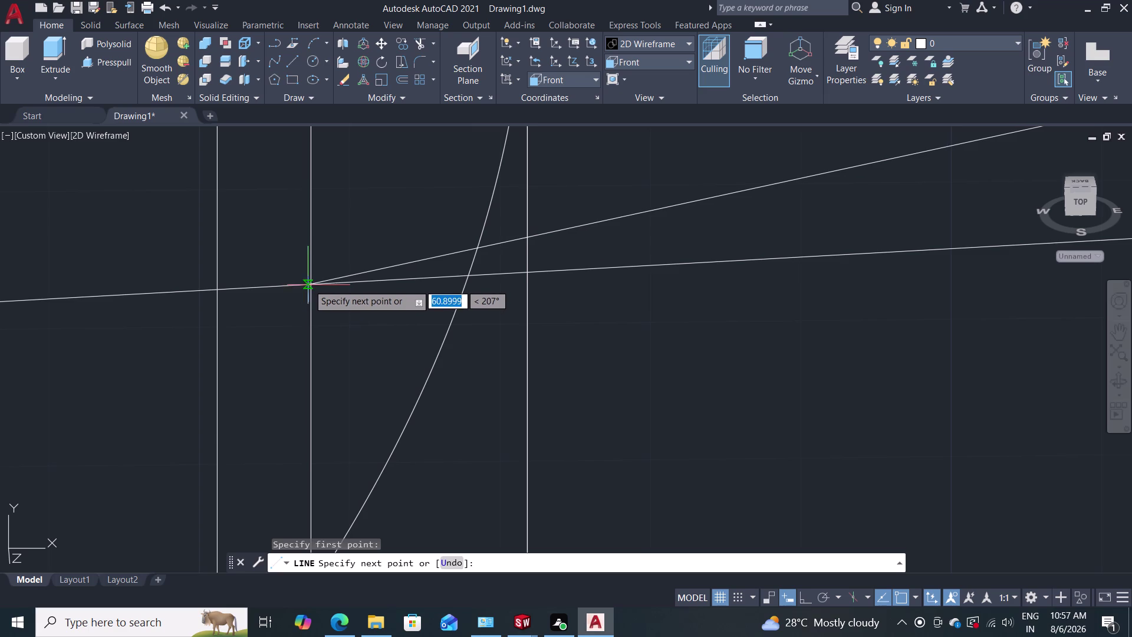
End the line on the left boss's outer edge.
click(527, 271)
scroll(down, 3)
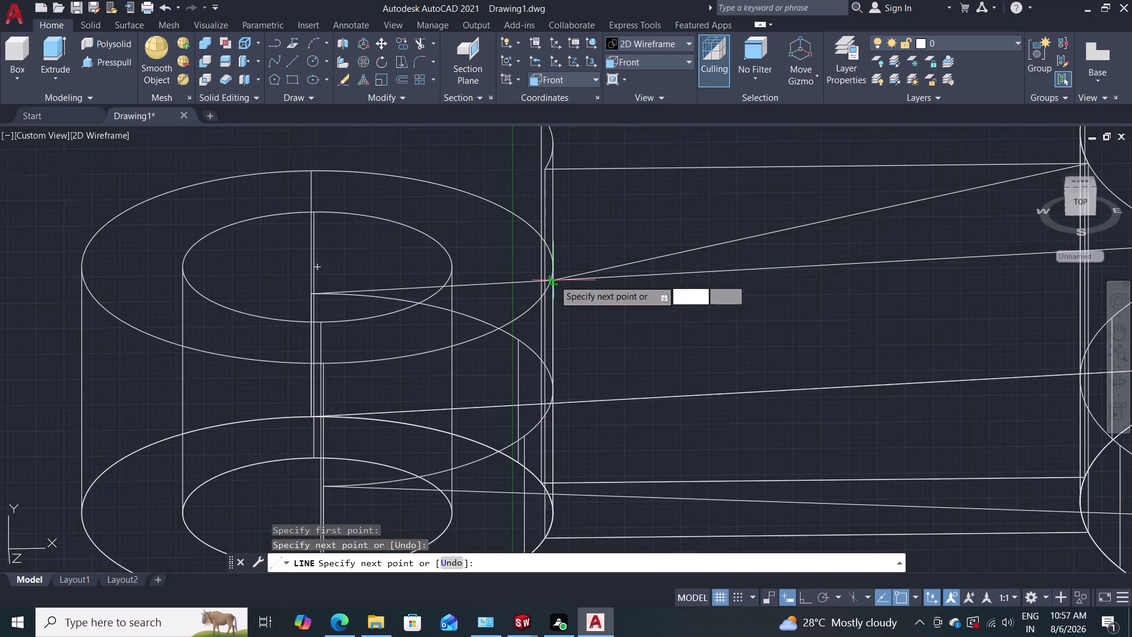
scroll(down, 3)
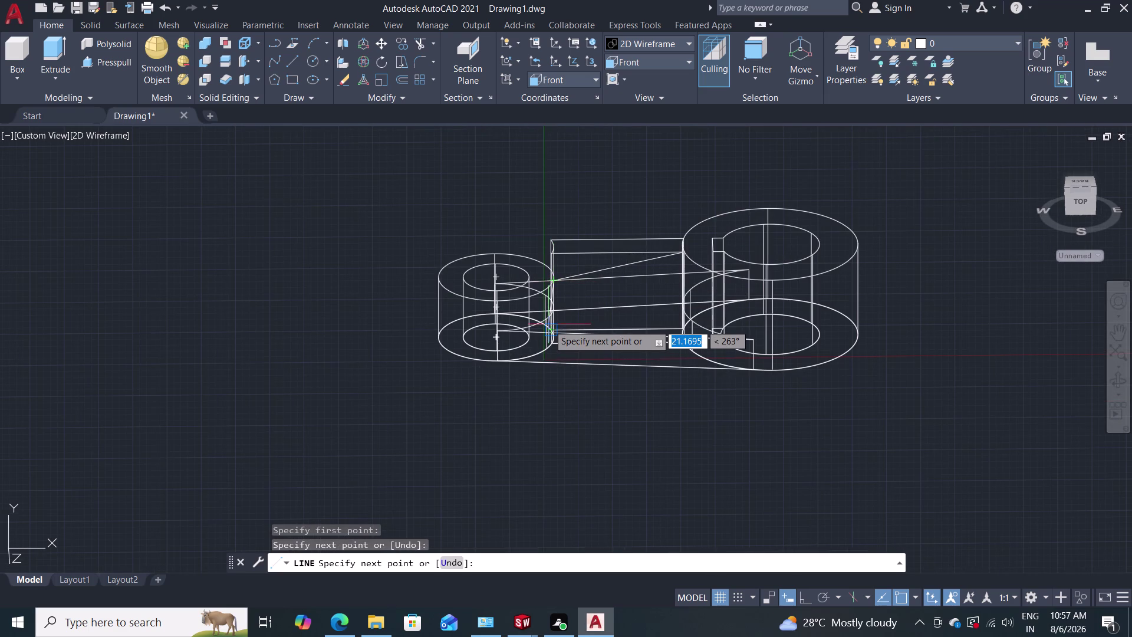
scroll(up, 3)
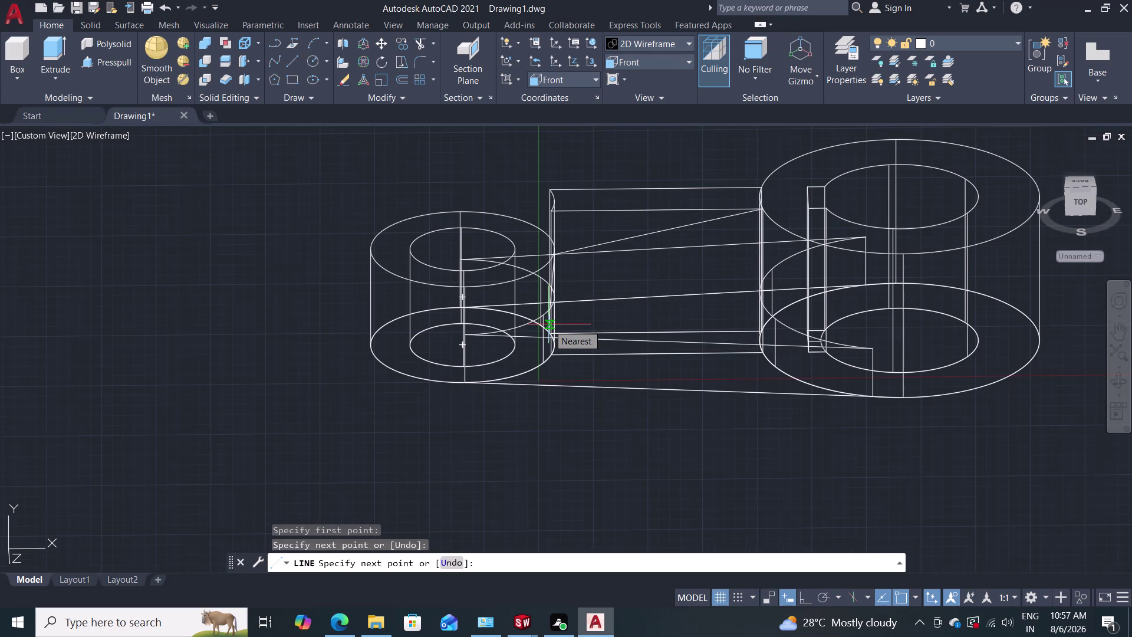
key(Escape)
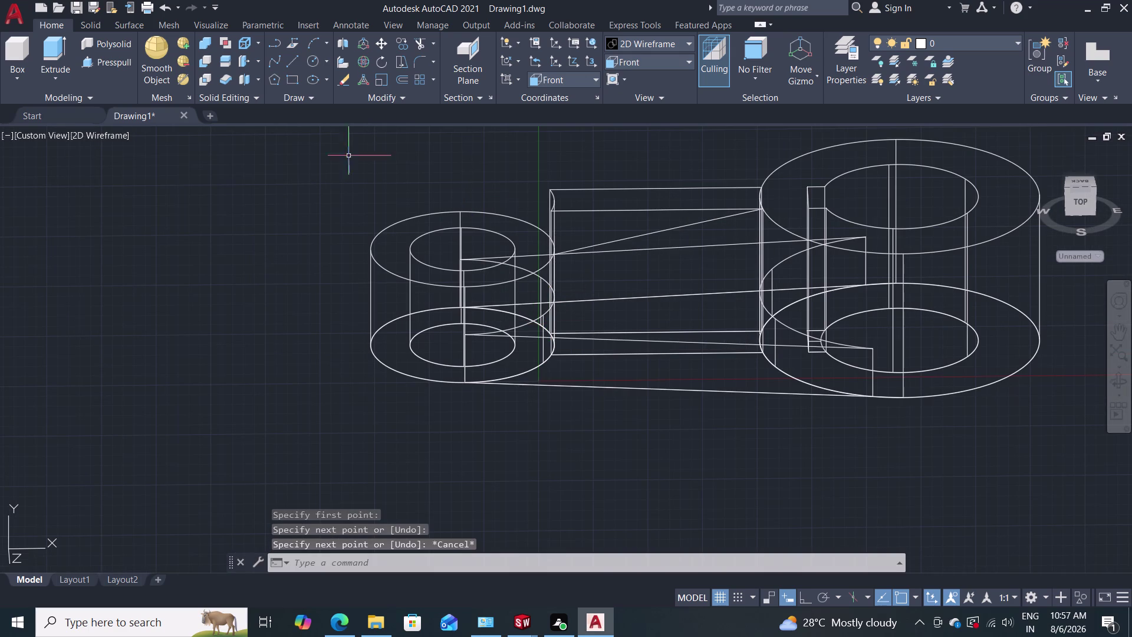
click(114, 61)
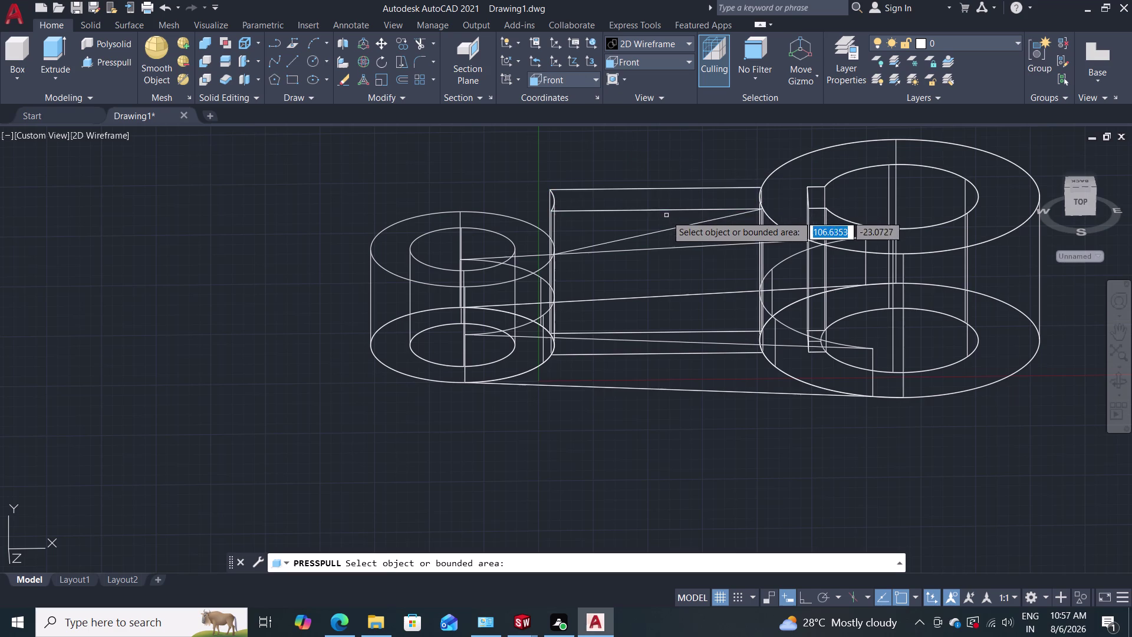
Try picking the area inside the web outline, then abandon it for a new line.
scroll(down, 3)
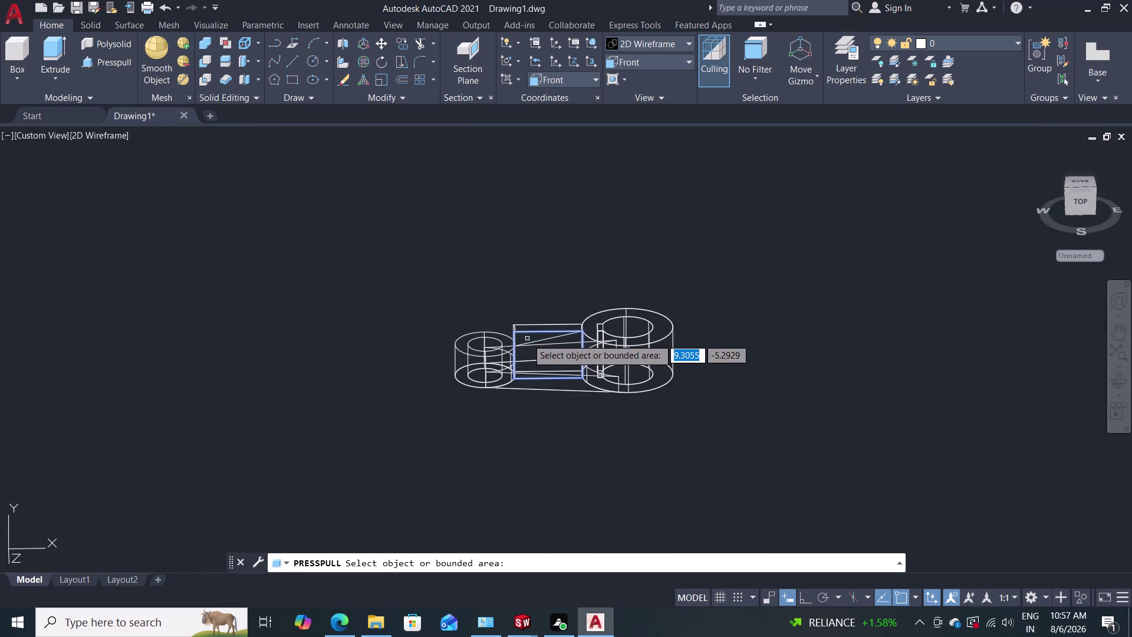
scroll(up, 3)
scroll(up, 3)
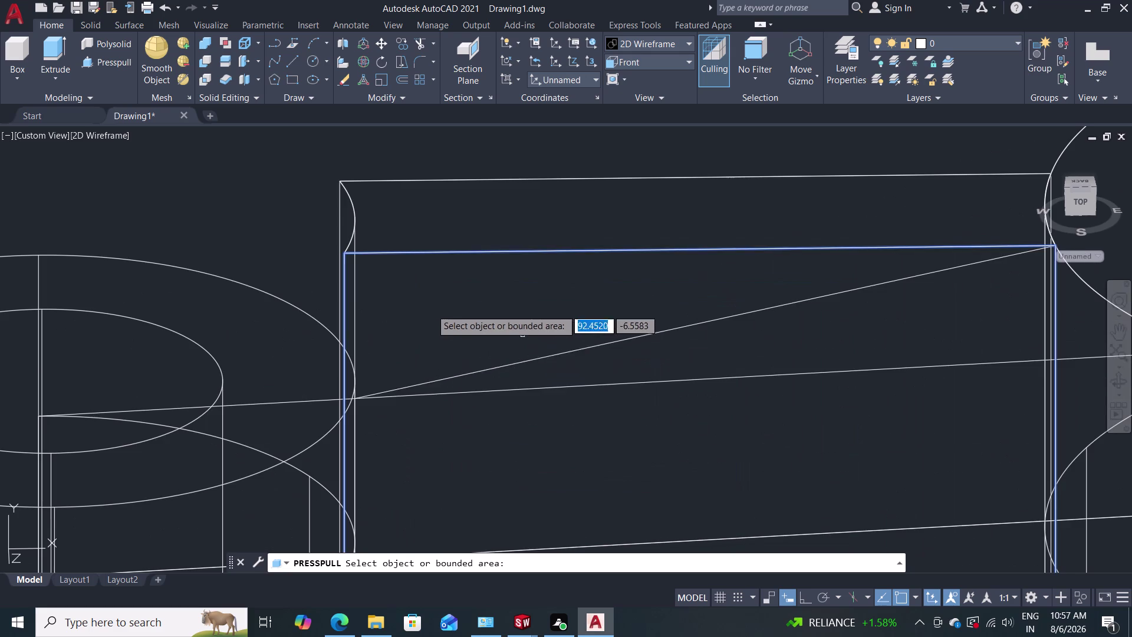
click(283, 63)
click(294, 62)
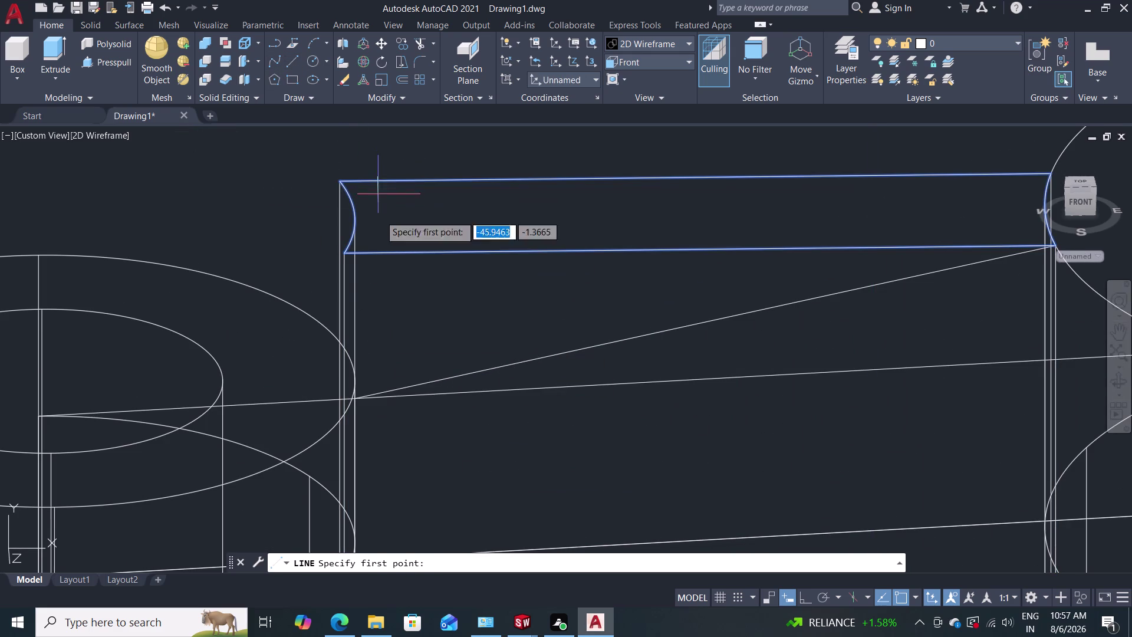
Draw a vertical line from the web's top-left corner down to the slanted edge.
click(345, 254)
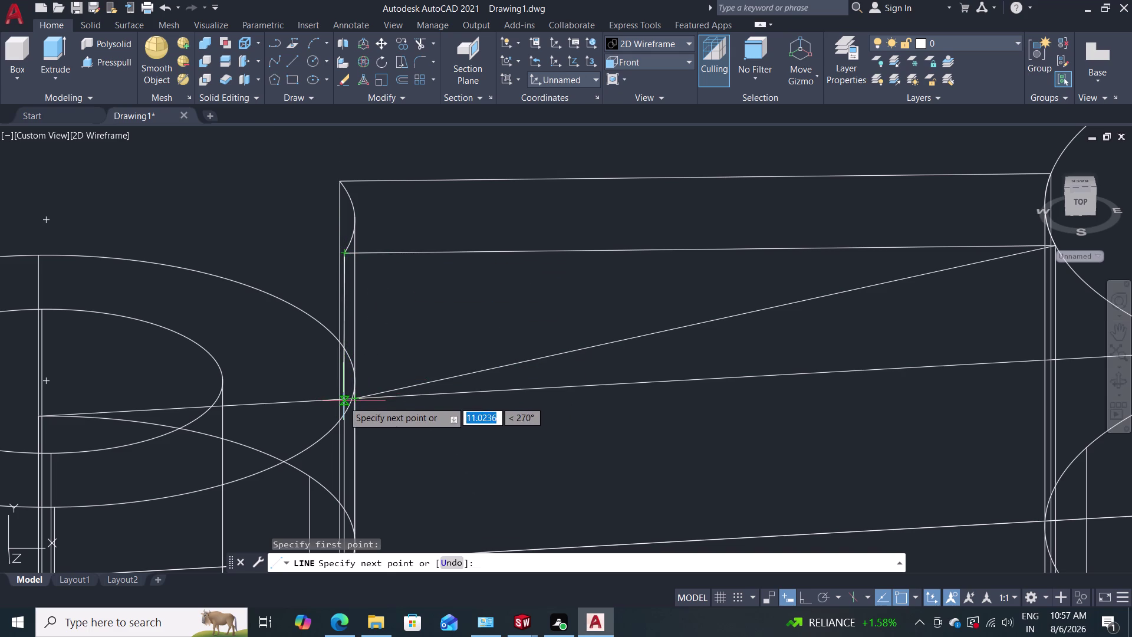
key(Escape)
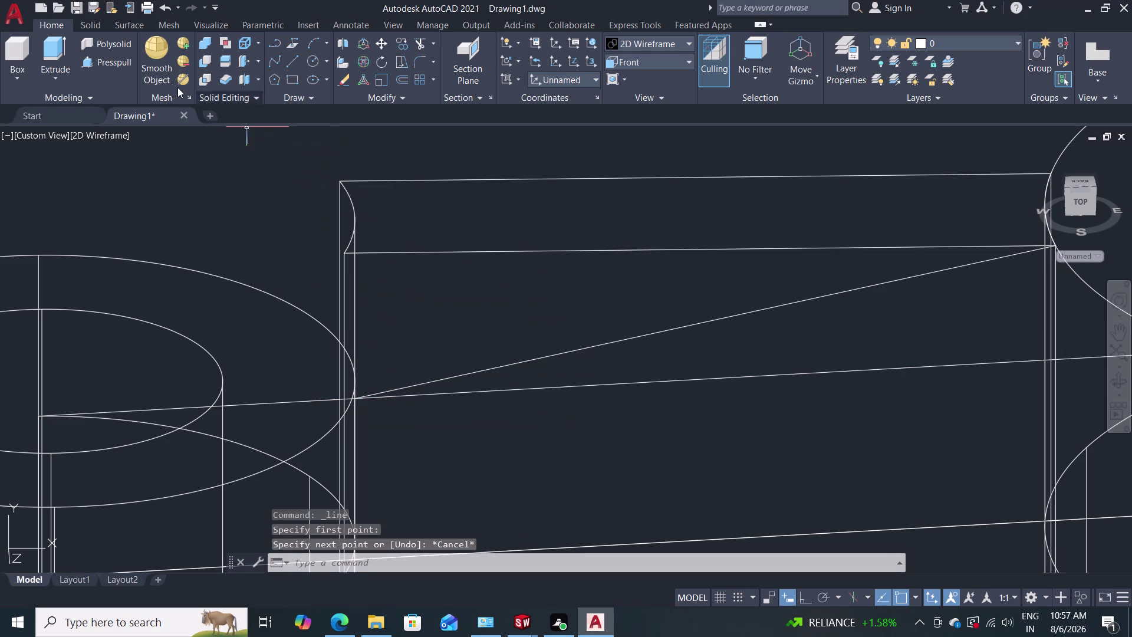
click(289, 59)
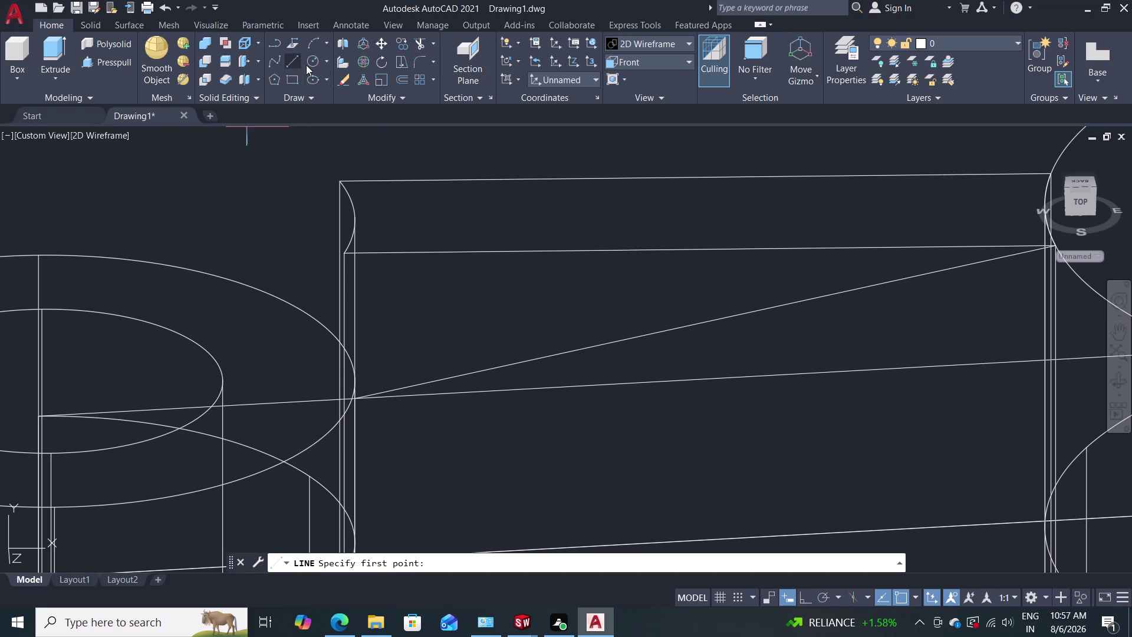
click(354, 254)
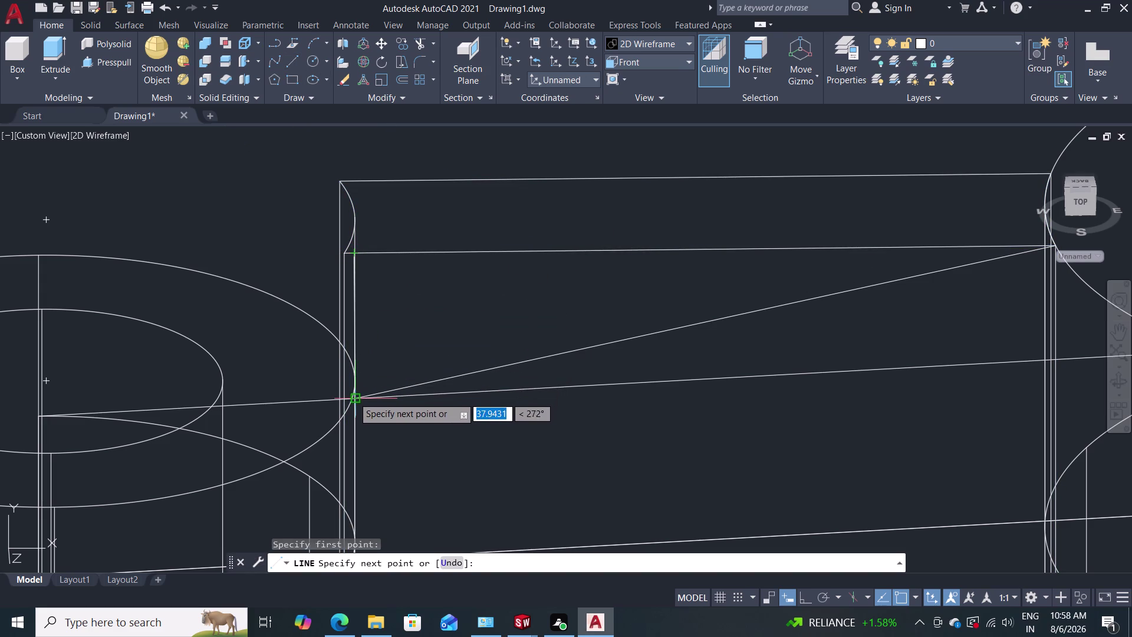
click(355, 397)
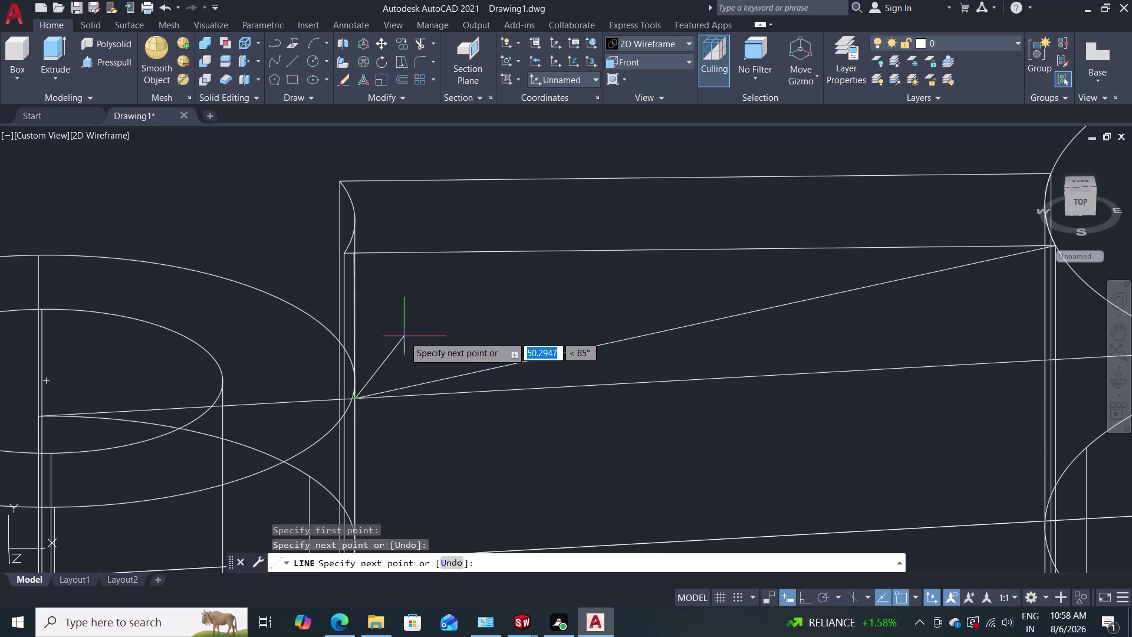
key(Escape)
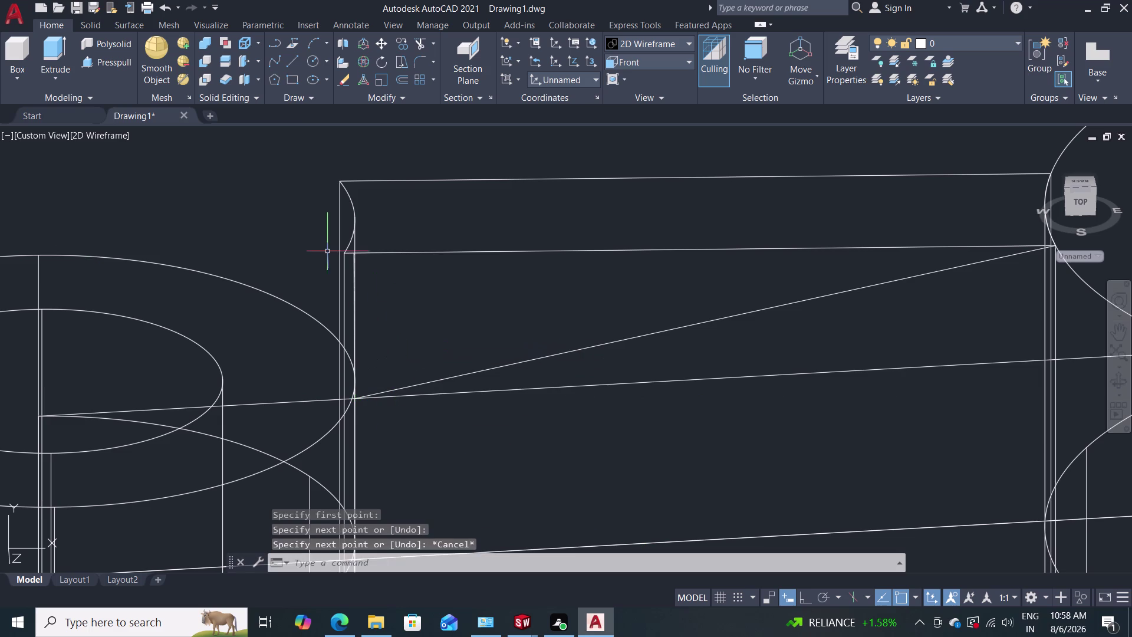
click(110, 59)
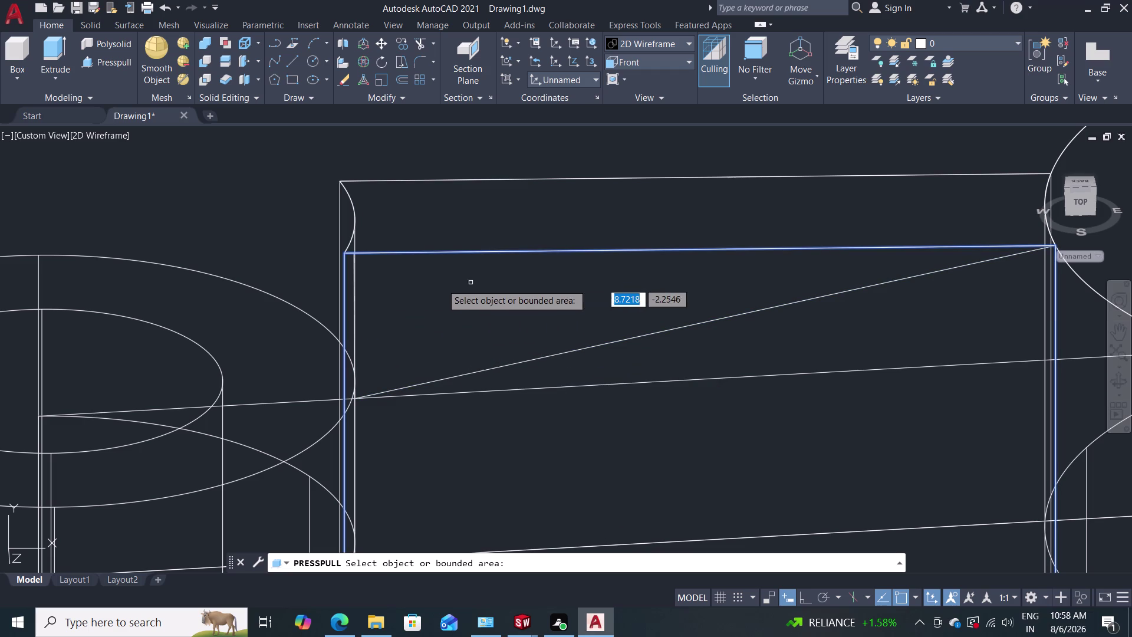
Draw a line along the web's upper edge from its left end to the right boss.
click(297, 63)
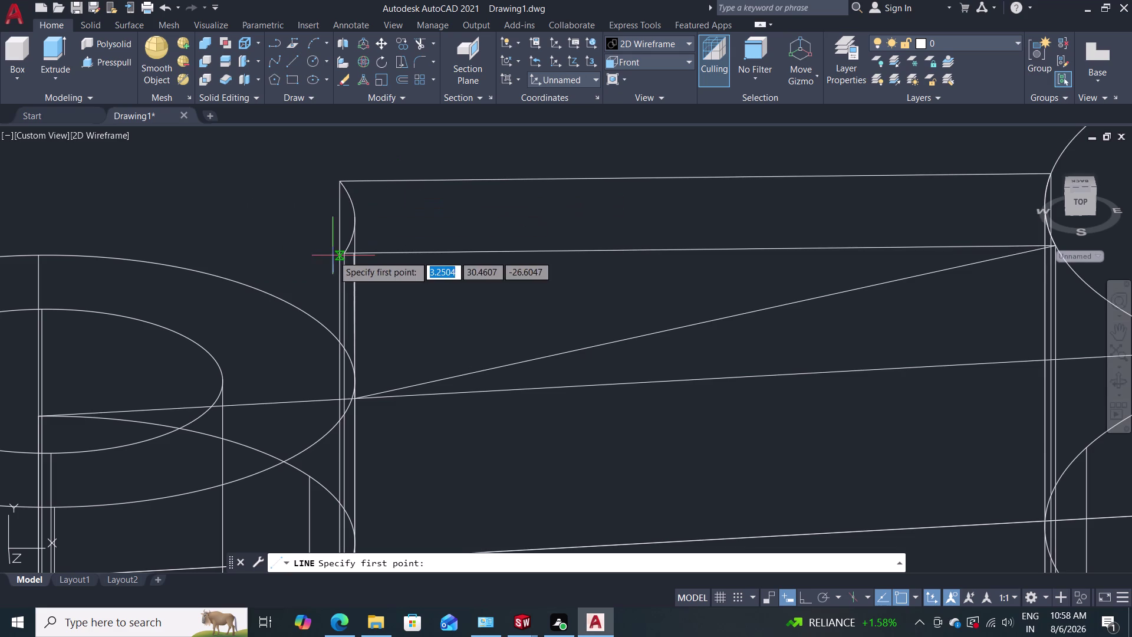
click(352, 253)
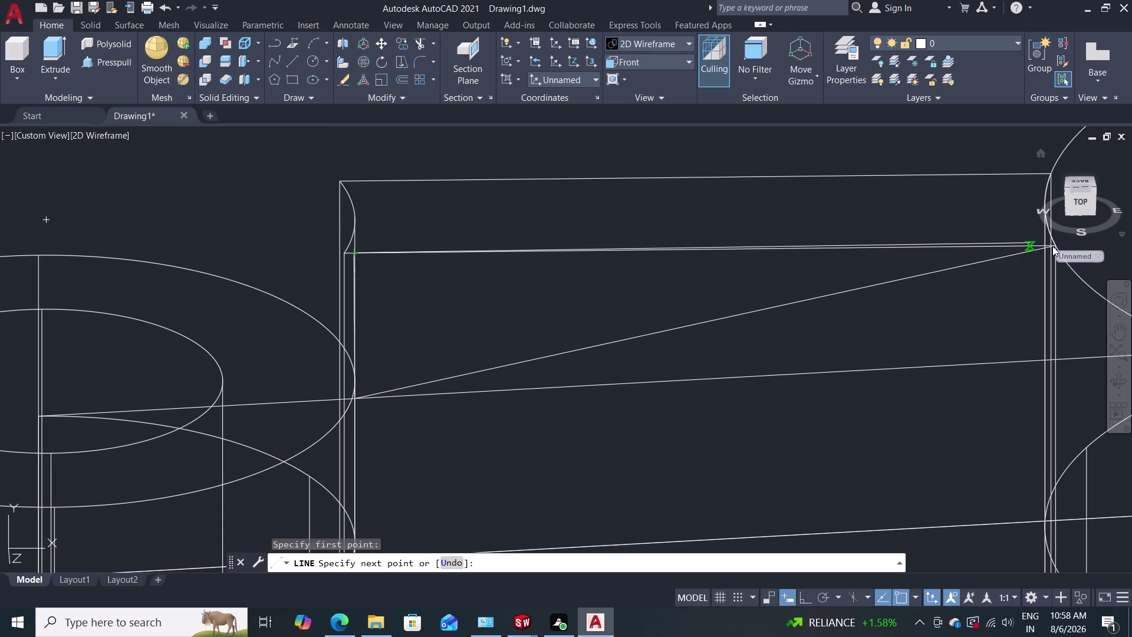
scroll(down, 3)
scroll(up, 3)
scroll(up, 3)
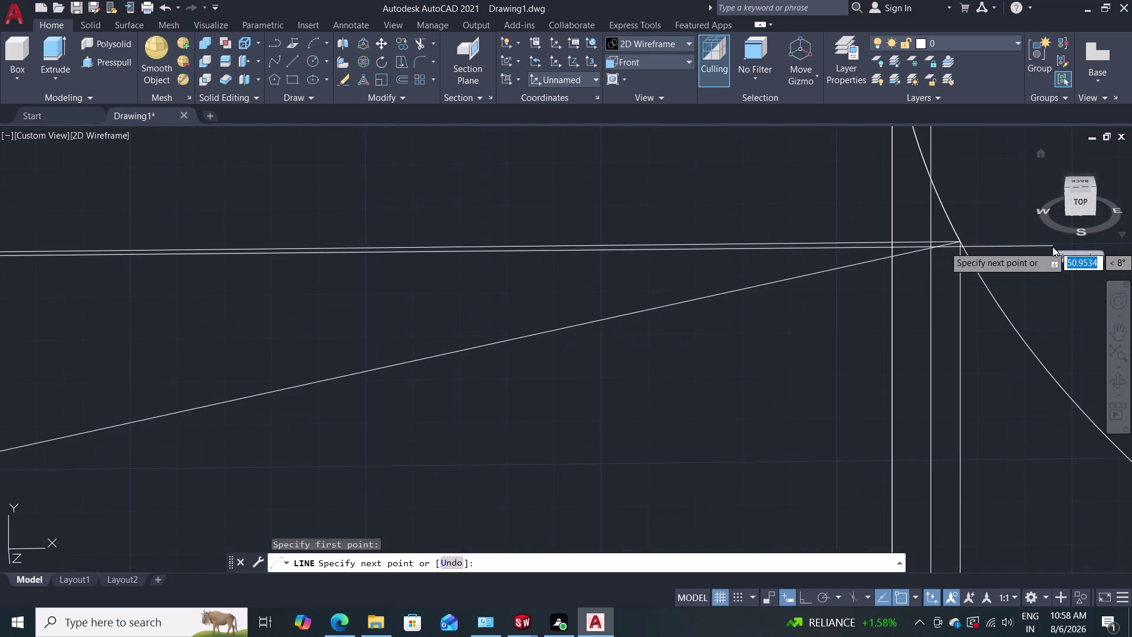
click(963, 244)
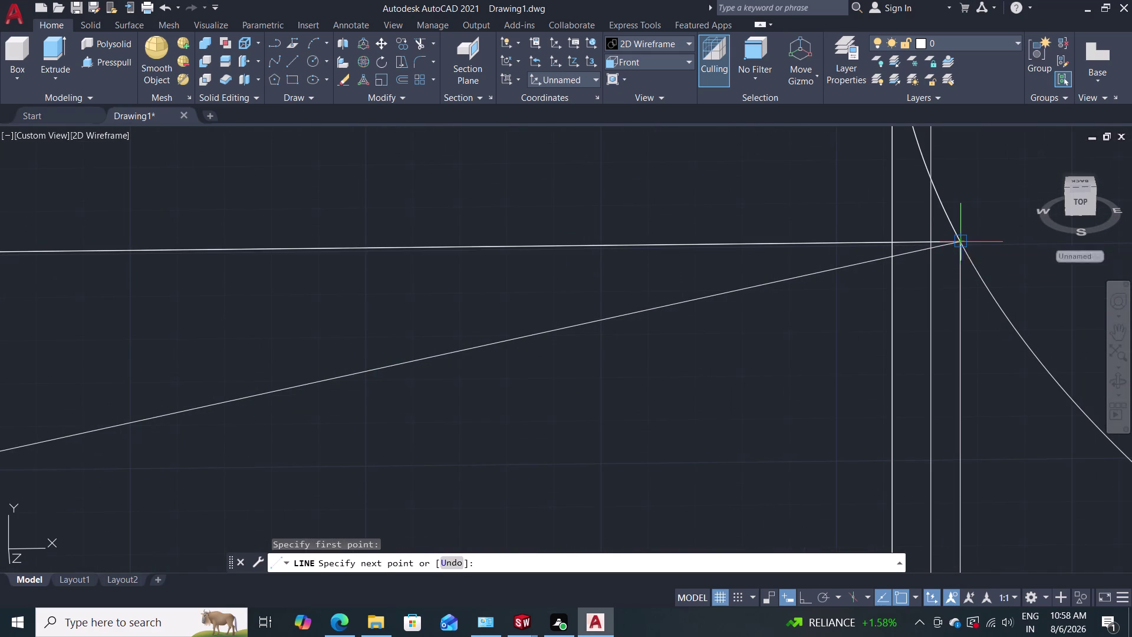
scroll(down, 3)
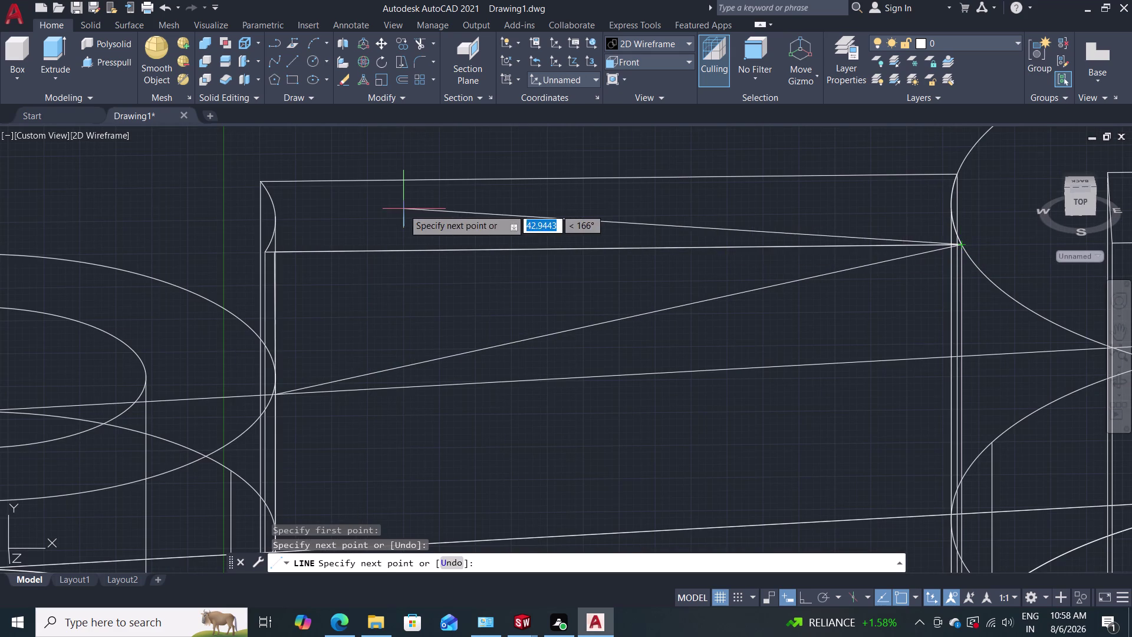
click(119, 62)
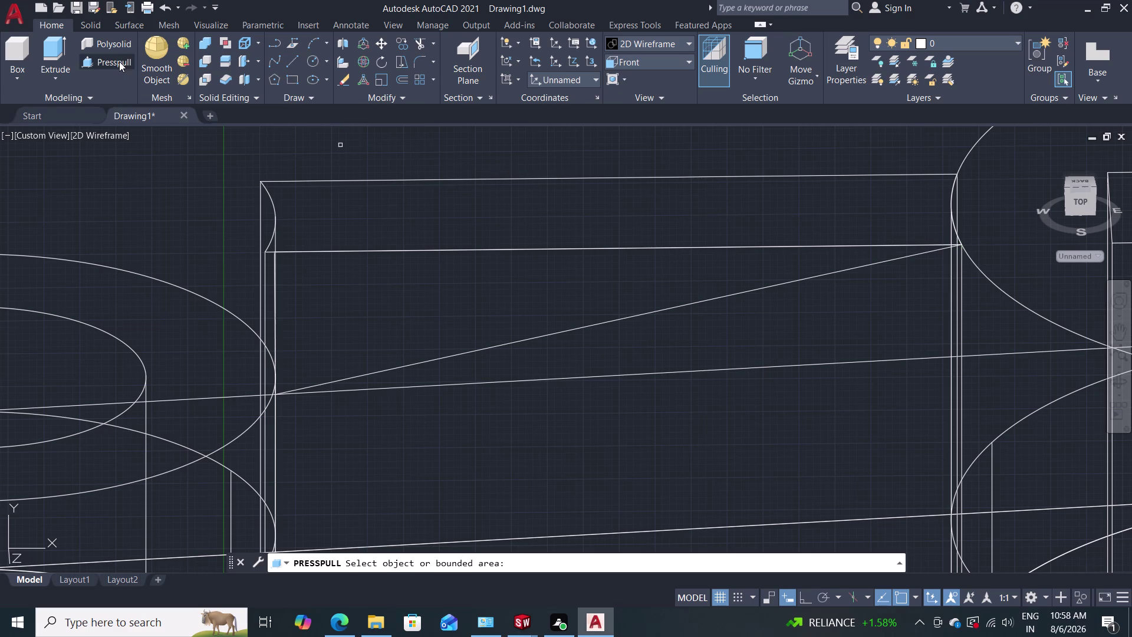
Cancel the sliver press-pull, zoom out, and pick the web profile to press-pull instead.
click(678, 305)
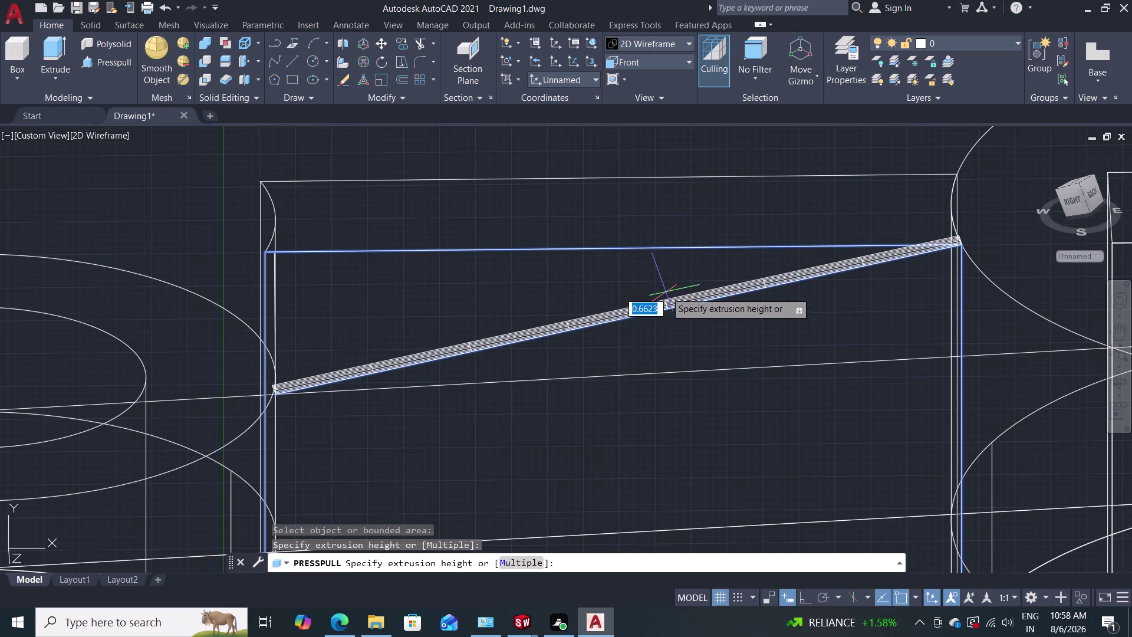
key(Escape)
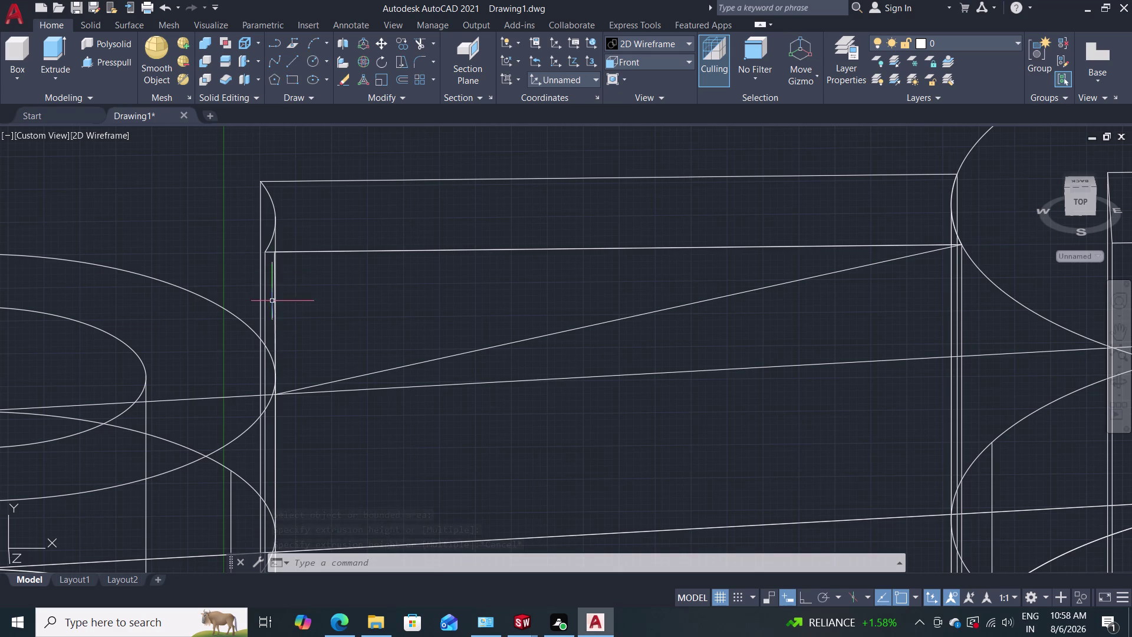
scroll(up, 3)
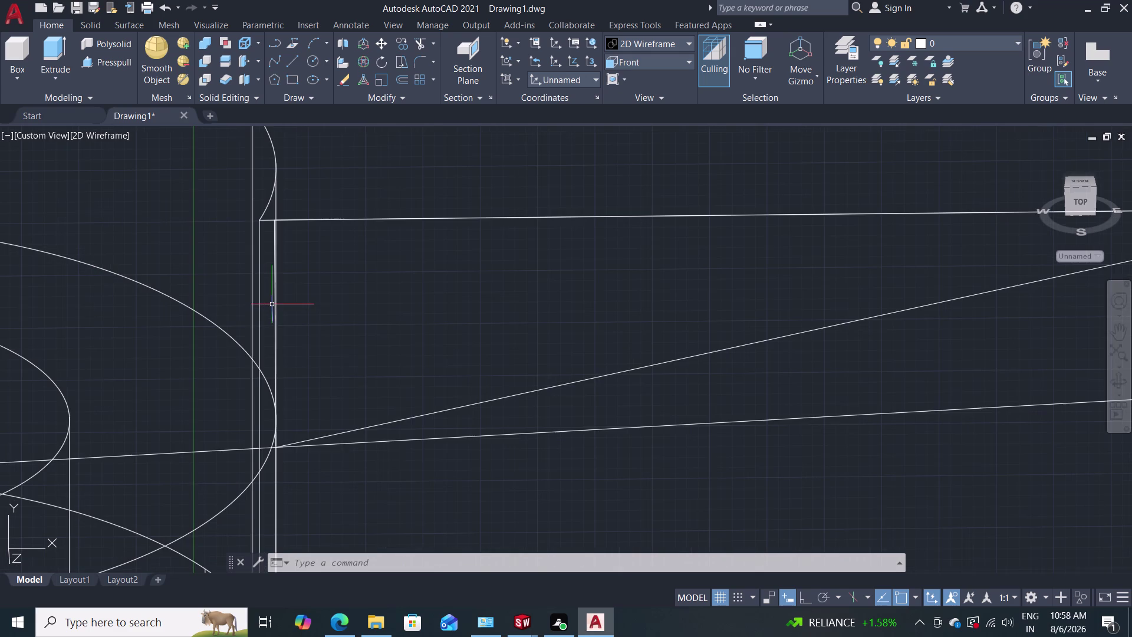
right_click(256, 466)
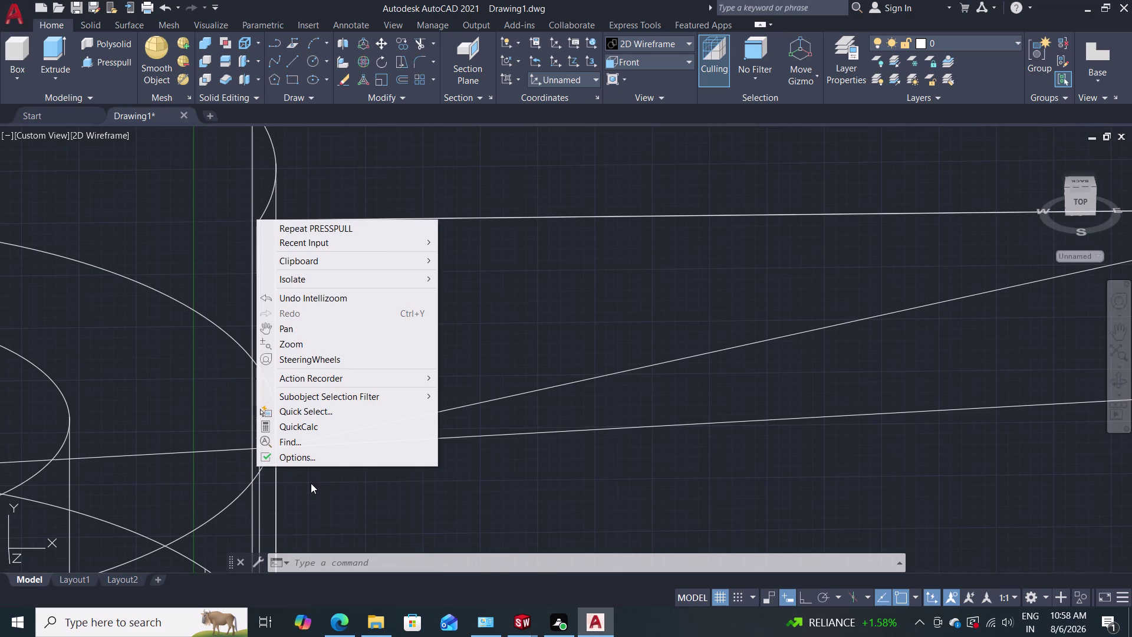
click(311, 483)
scroll(down, 3)
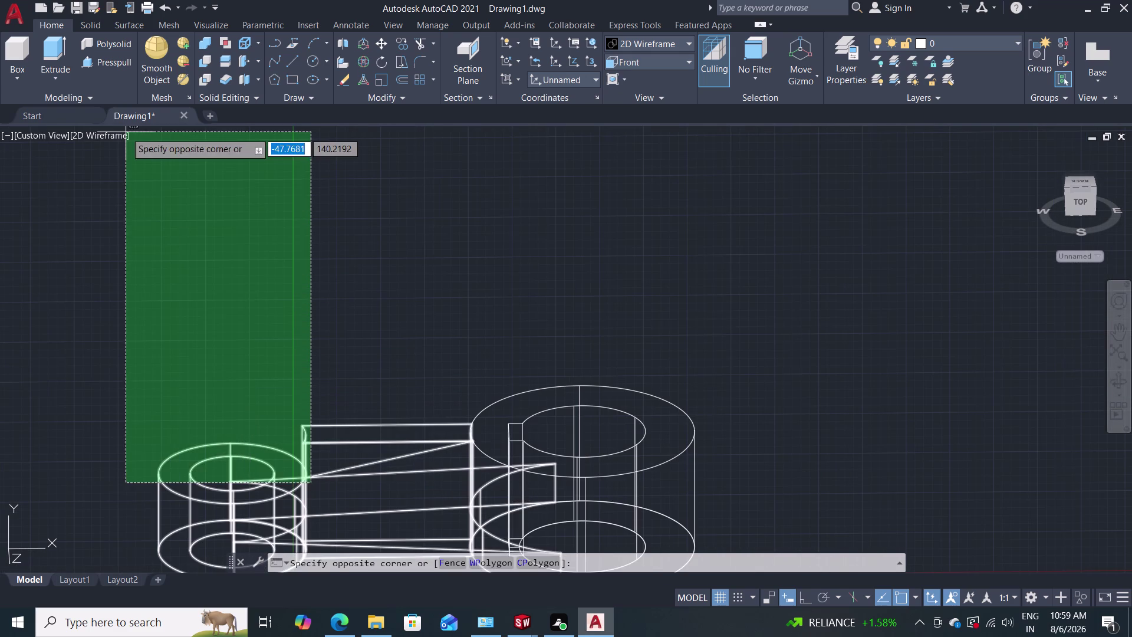
click(113, 57)
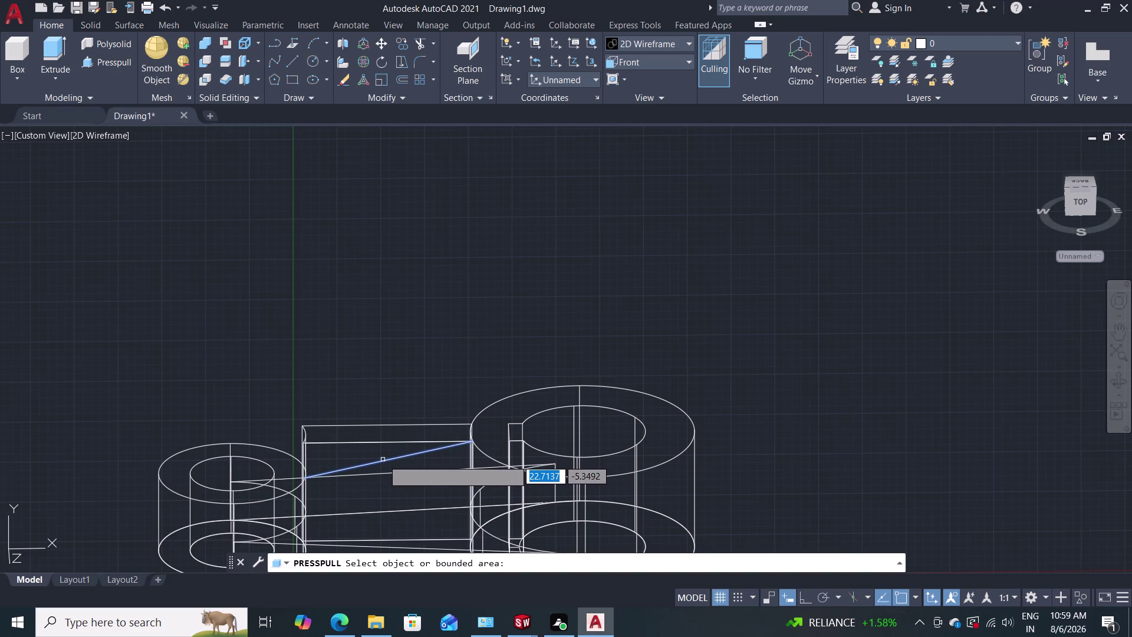
click(372, 315)
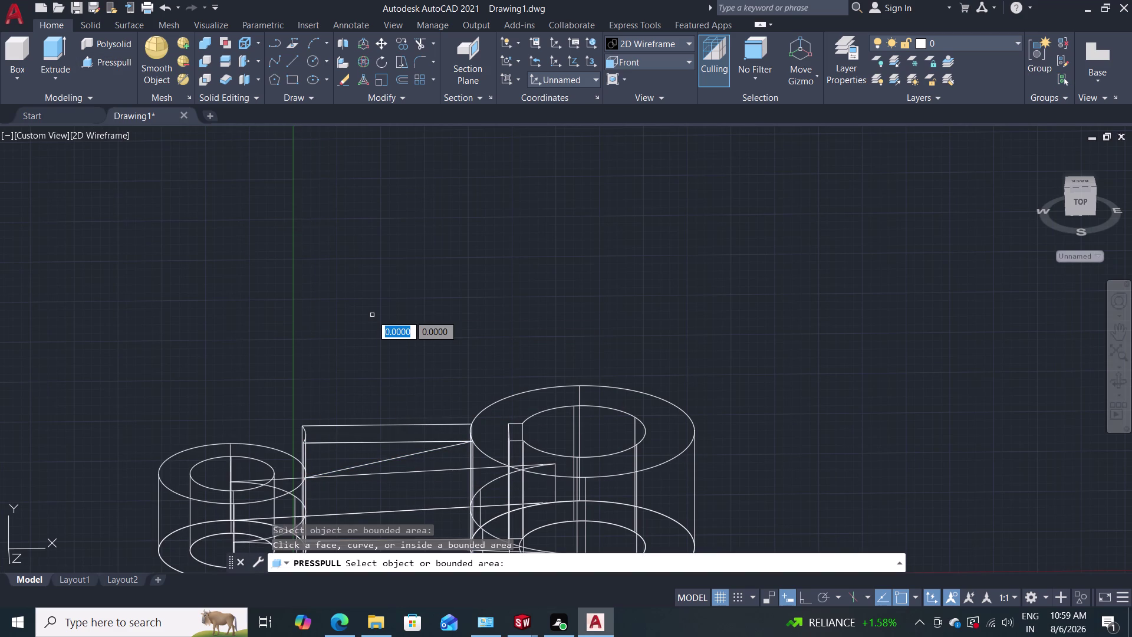
Select the web's top edge and sloped line using selection cycling.
key(Escape)
key(Escape)
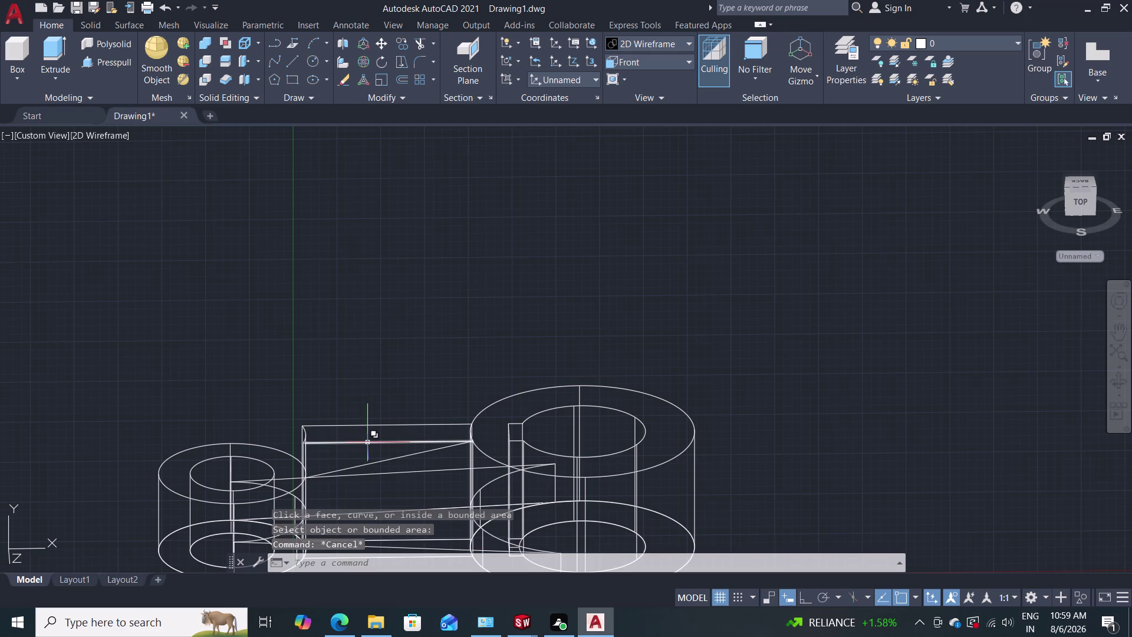
click(368, 442)
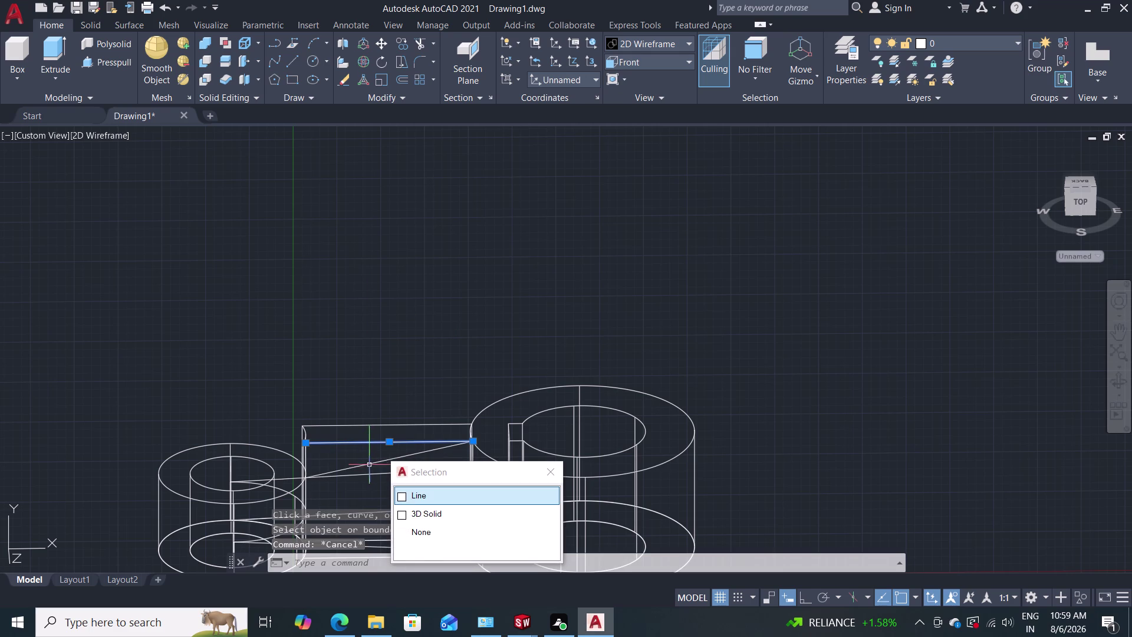
click(369, 462)
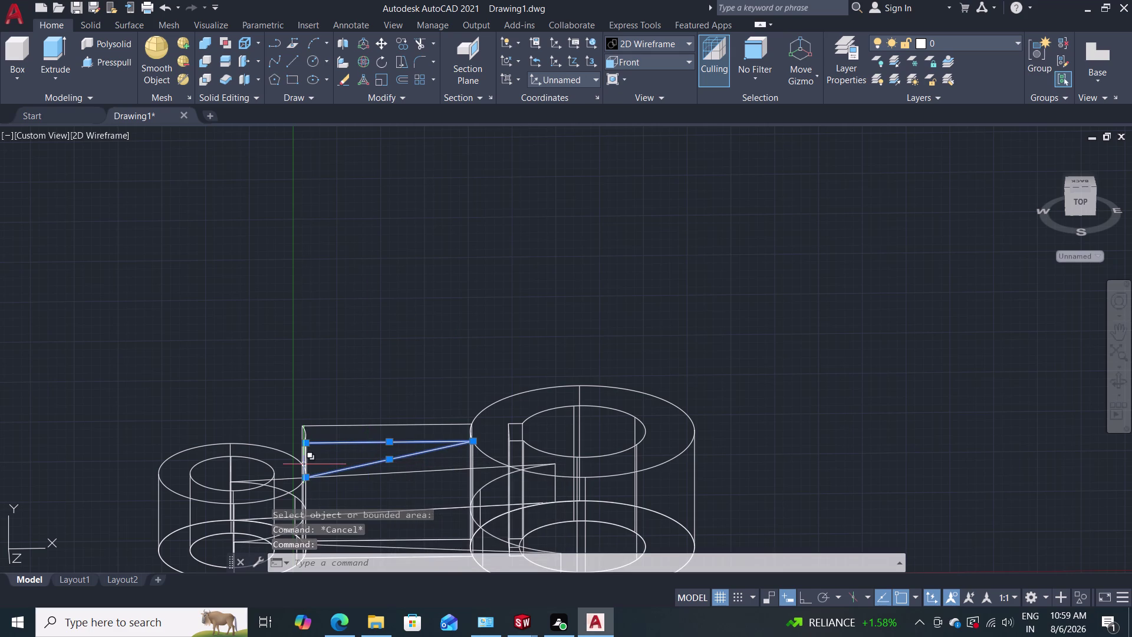
click(304, 464)
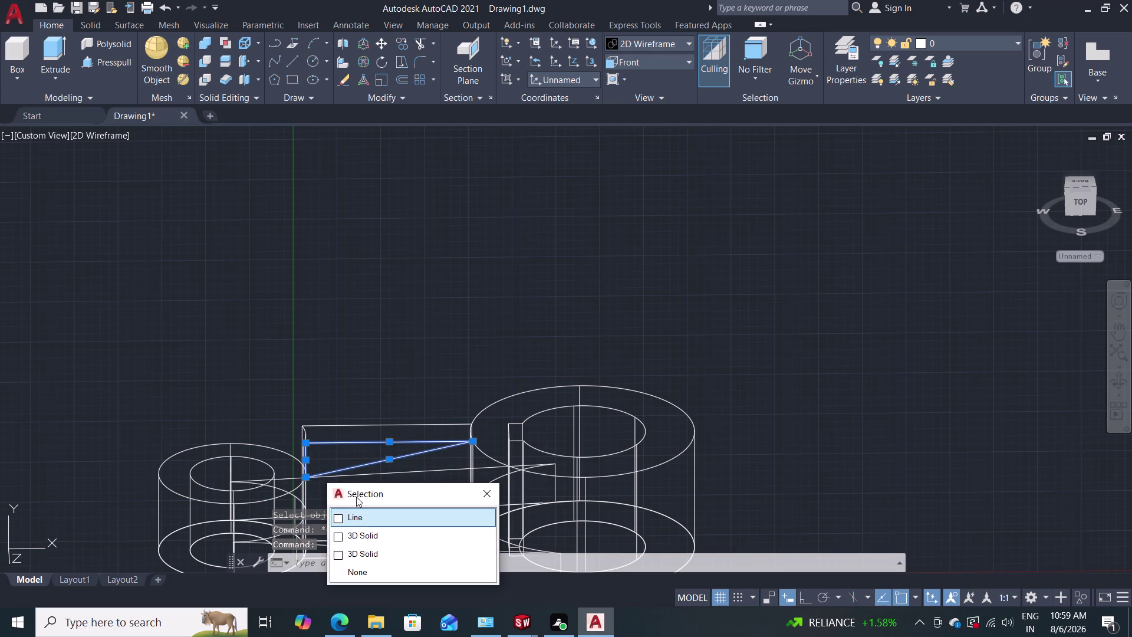
Join the two lines with J and pick the wedge area between them for press-pull.
key(j)
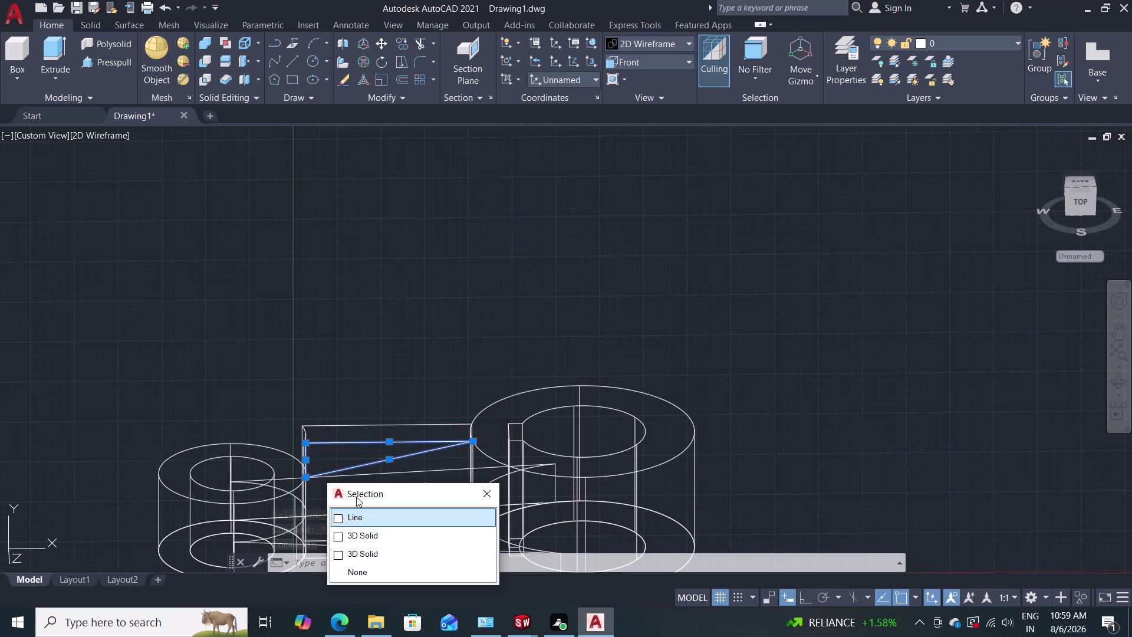
click(366, 516)
key(j)
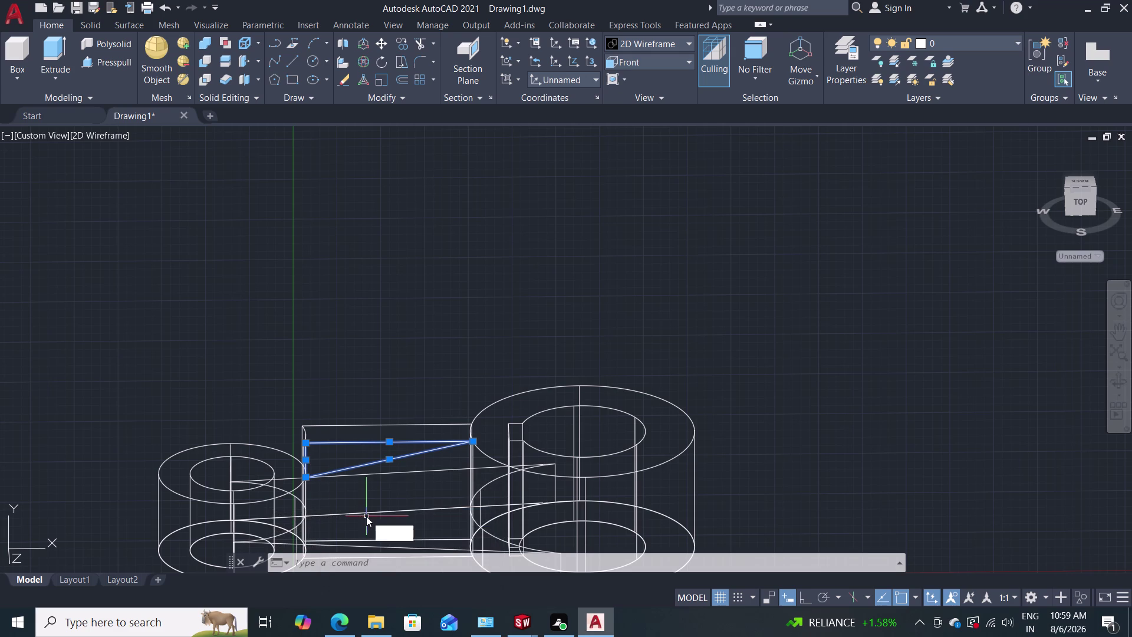
key(Return)
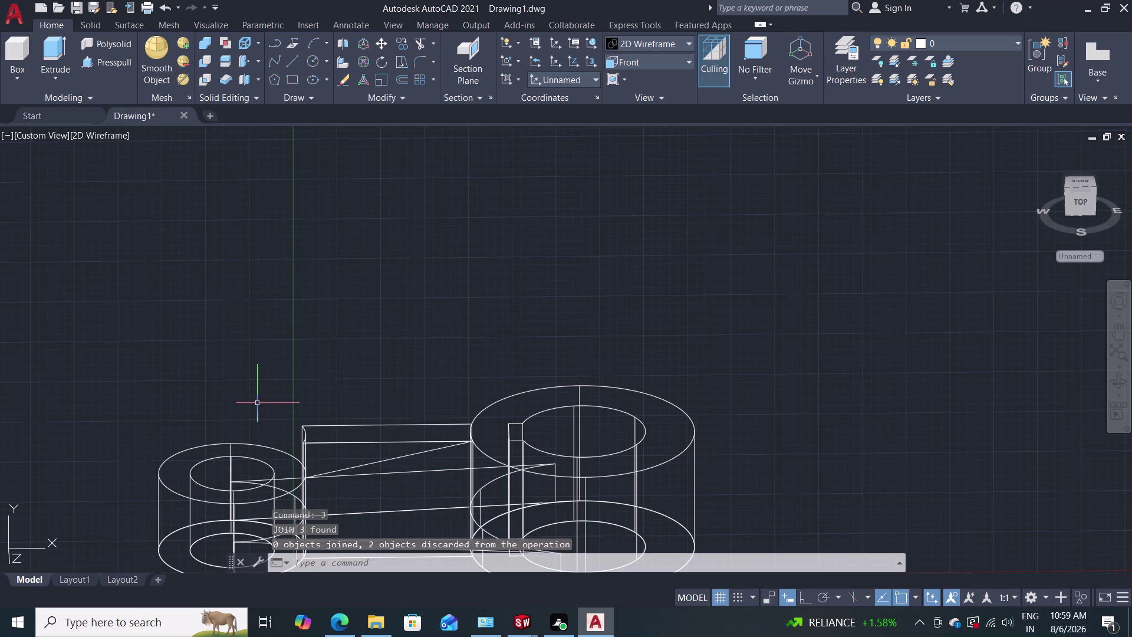
click(103, 62)
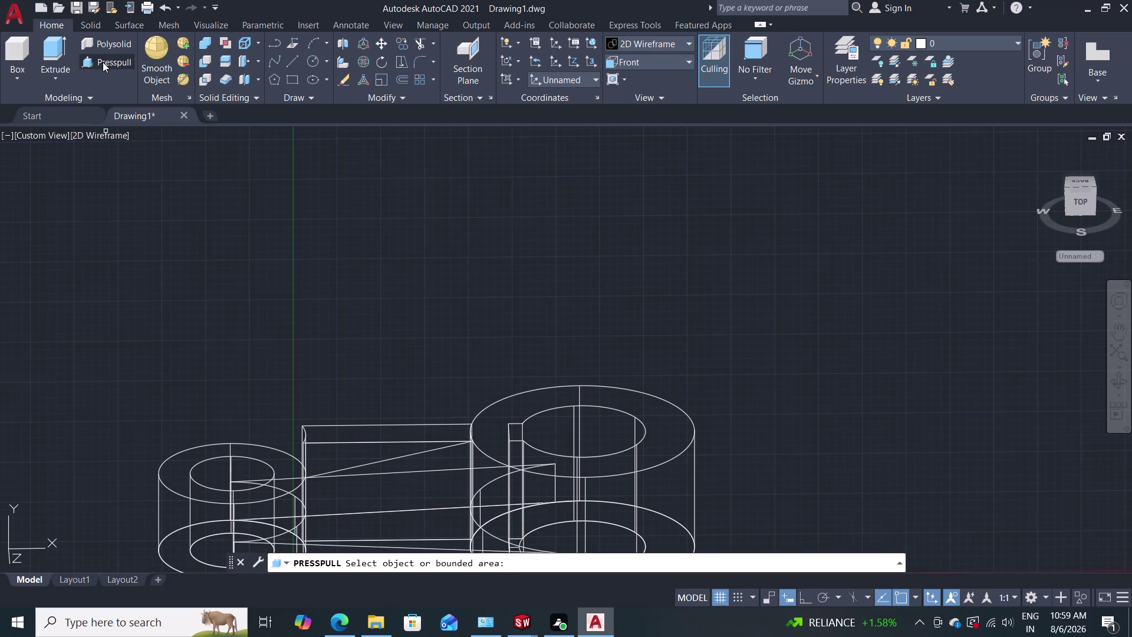
click(404, 456)
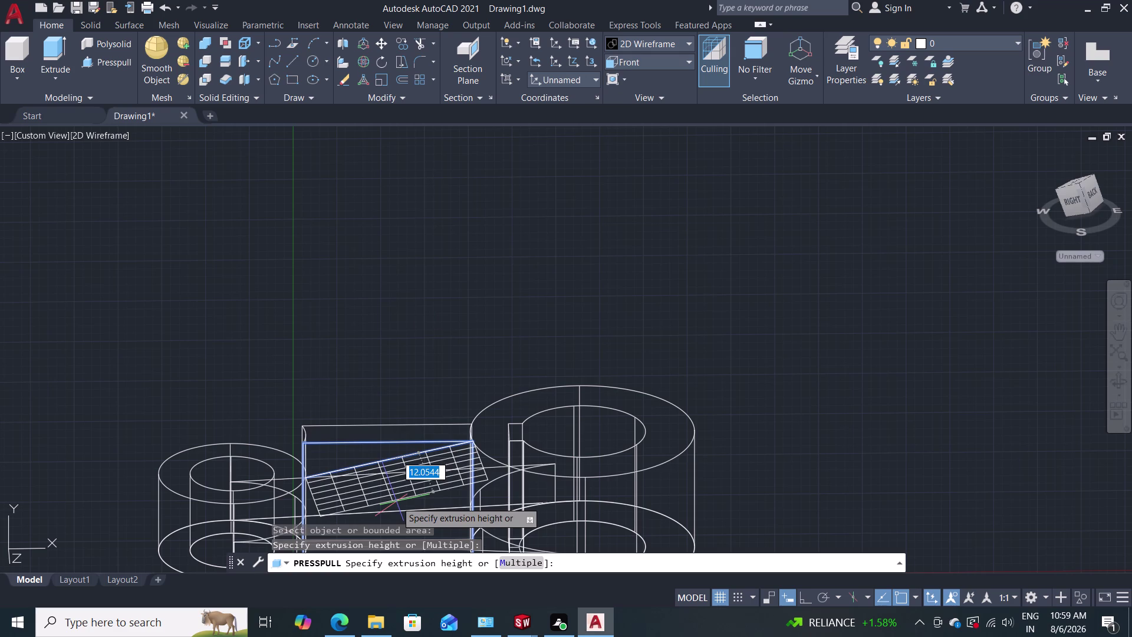
key(Escape)
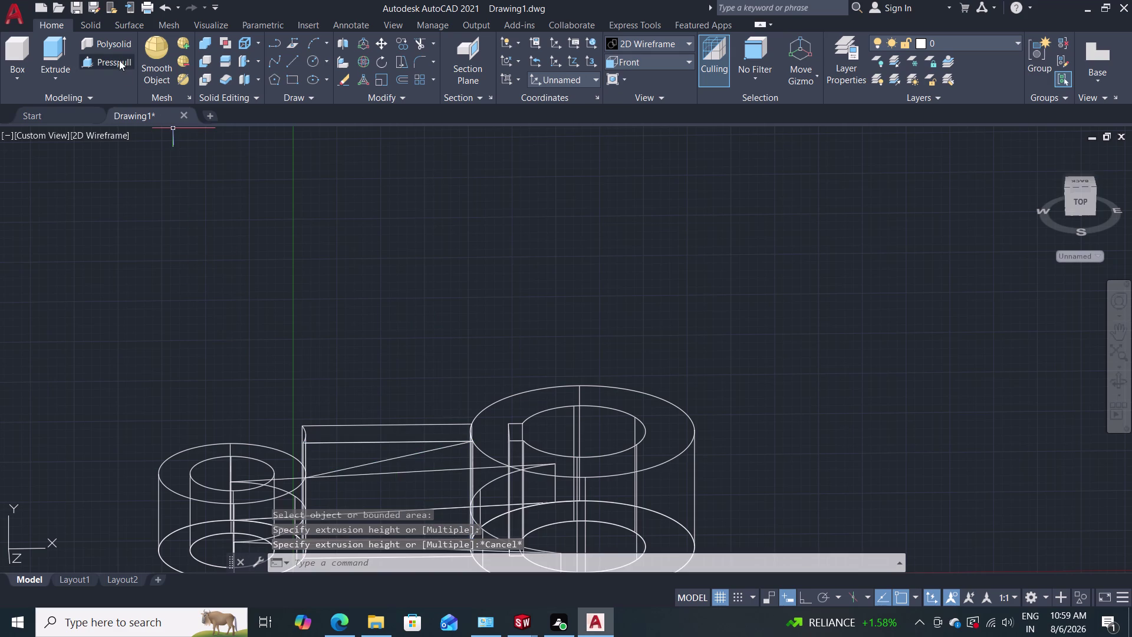
click(119, 60)
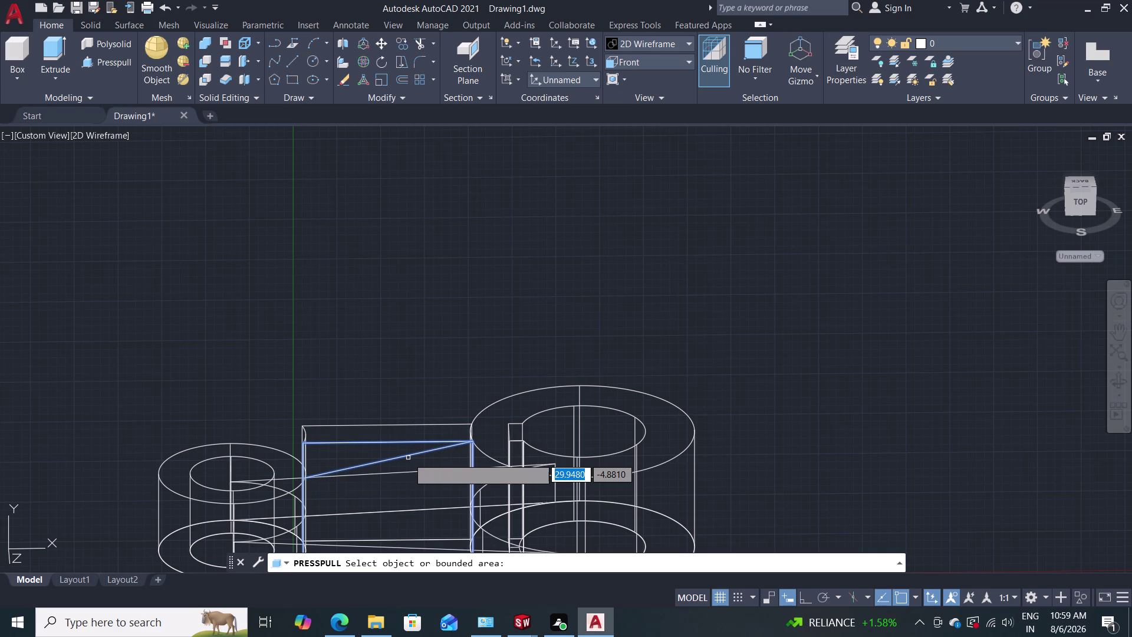
right_click(379, 319)
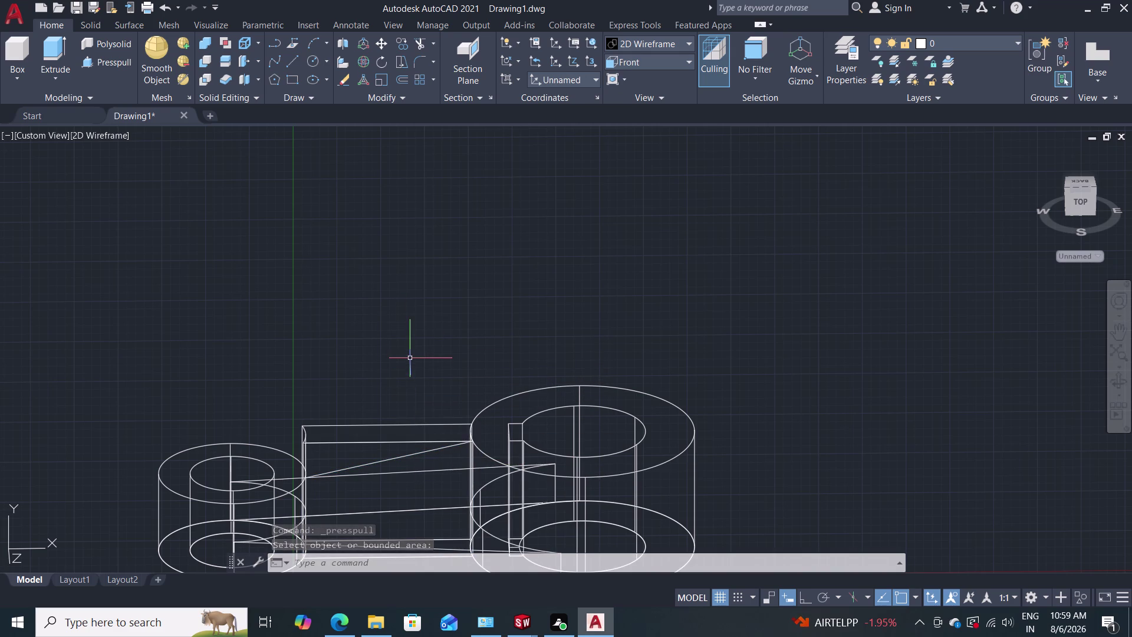
scroll(down, 3)
scroll(up, 3)
Delete the old sloped web line.
scroll(up, 3)
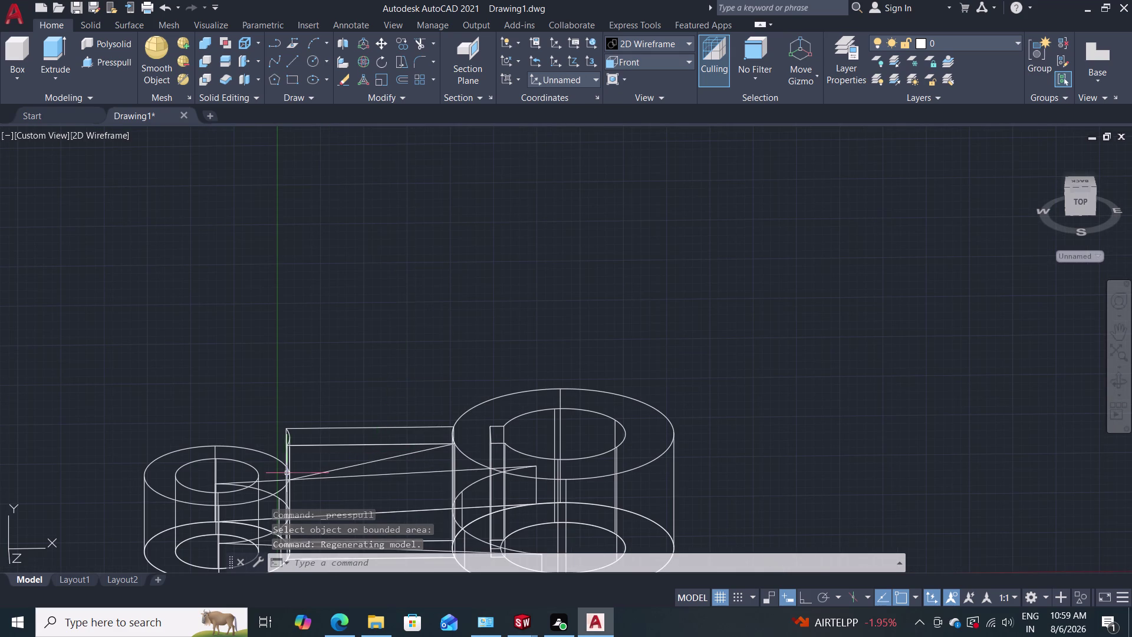
scroll(up, 3)
scroll(up, 3)
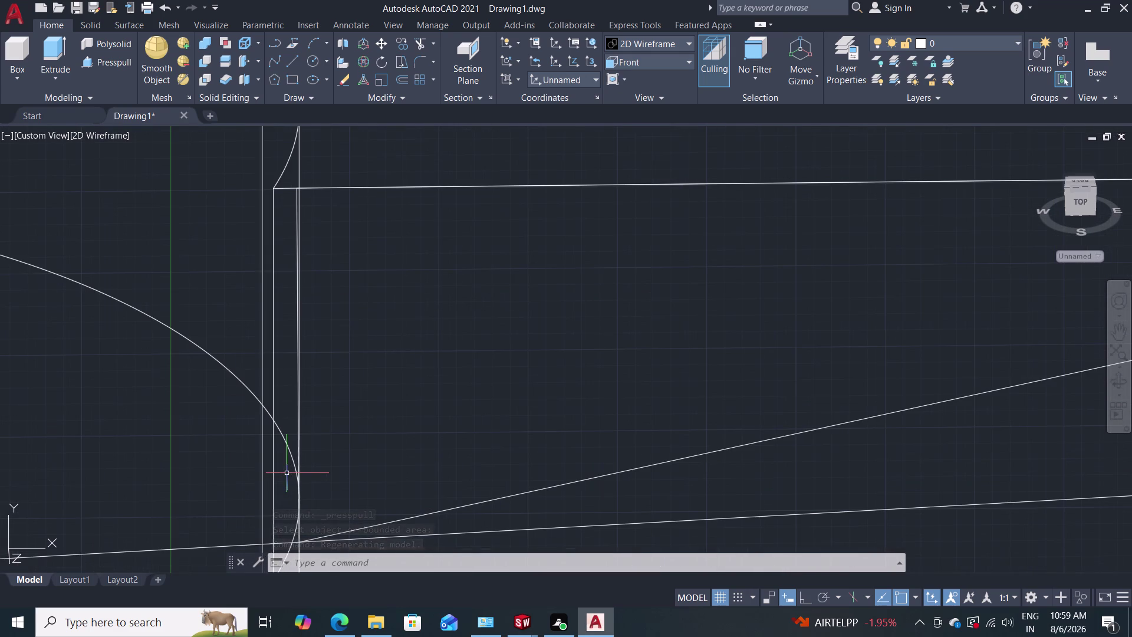
scroll(down, 3)
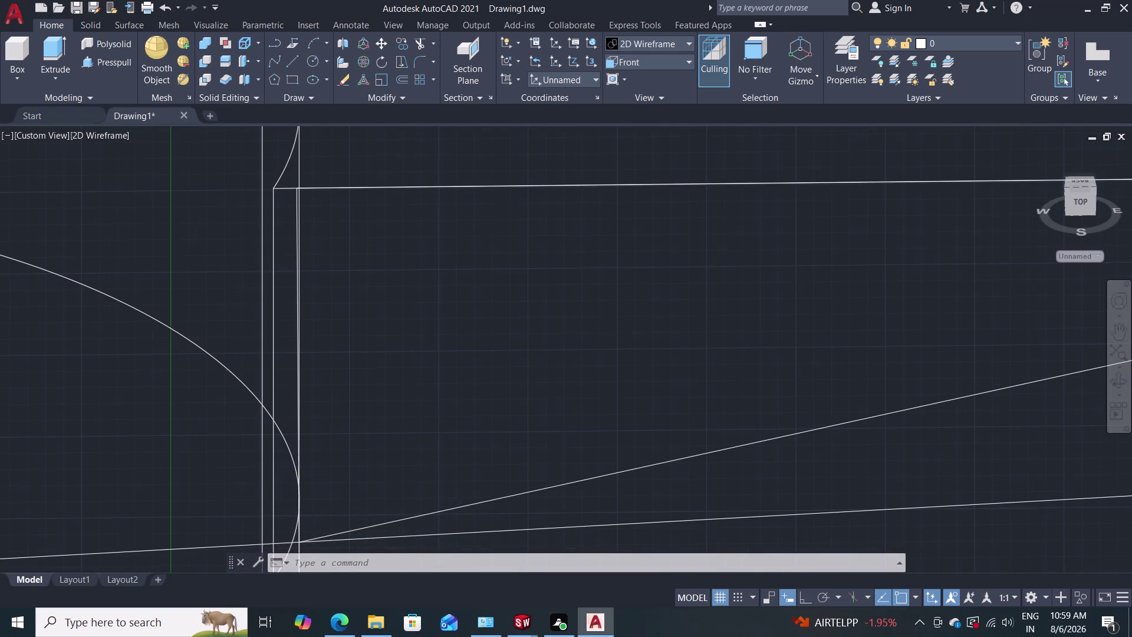
scroll(up, 3)
scroll(down, 3)
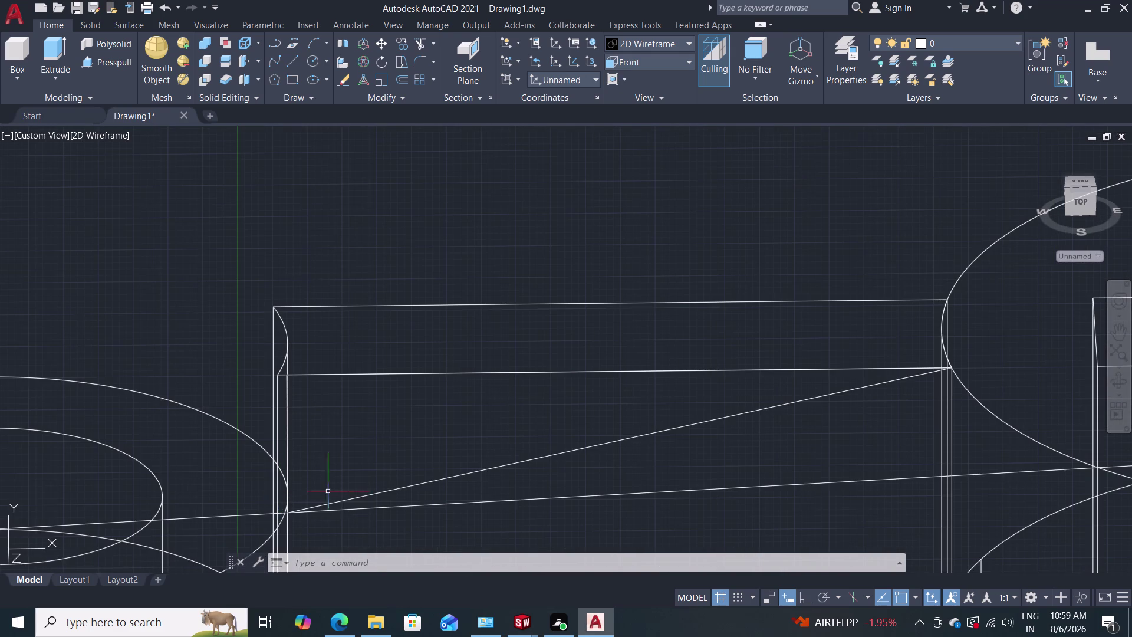
click(341, 499)
key(Delete)
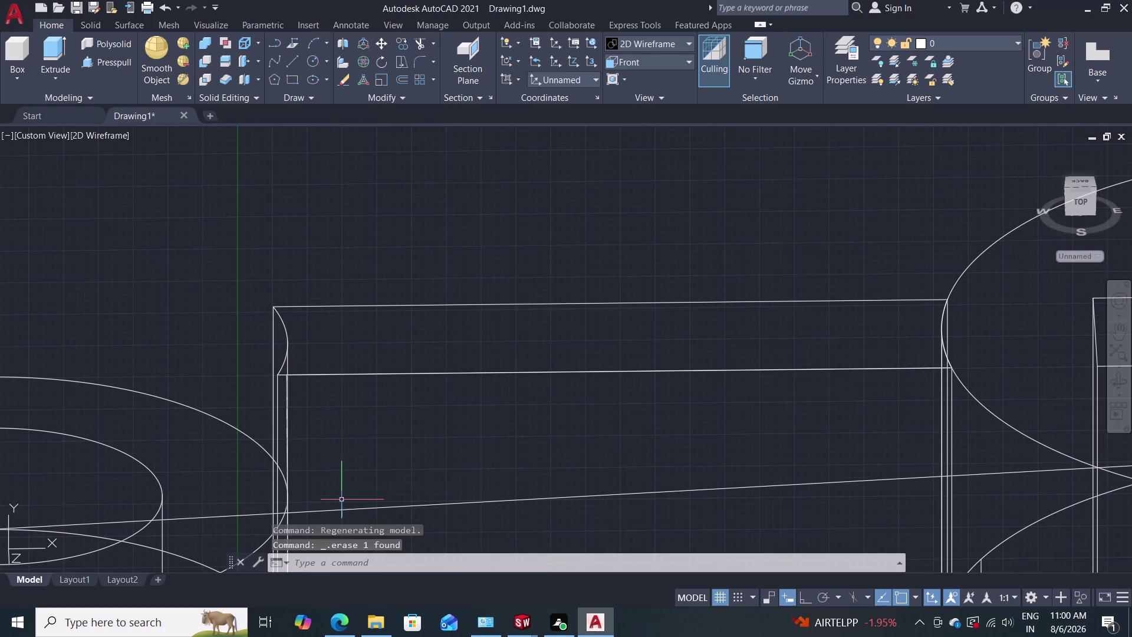
Start a new line on the left boss edge.
click(289, 61)
scroll(down, 3)
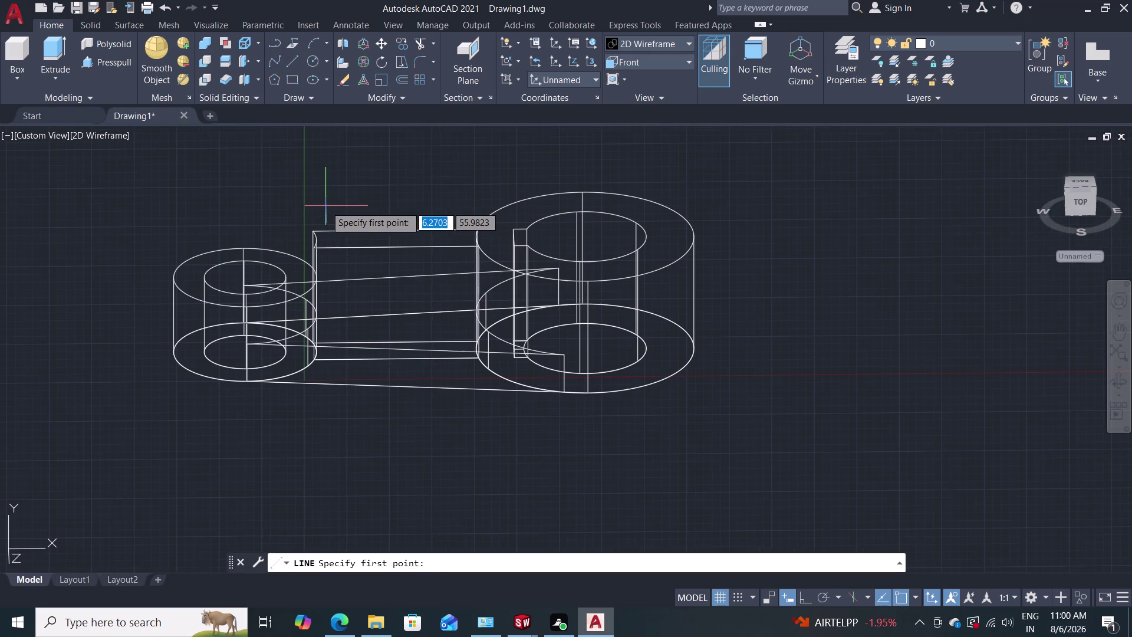
scroll(up, 3)
scroll(up, 3)
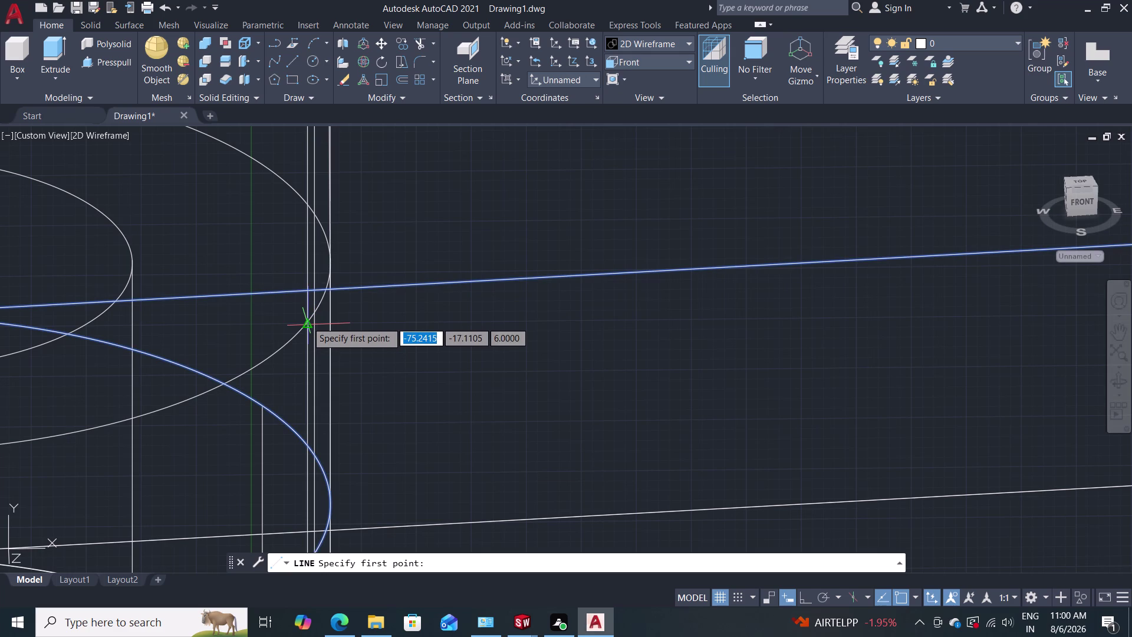
click(306, 321)
End the sloping line at the web's top corner and pick the bounded region for press-pull.
scroll(down, 3)
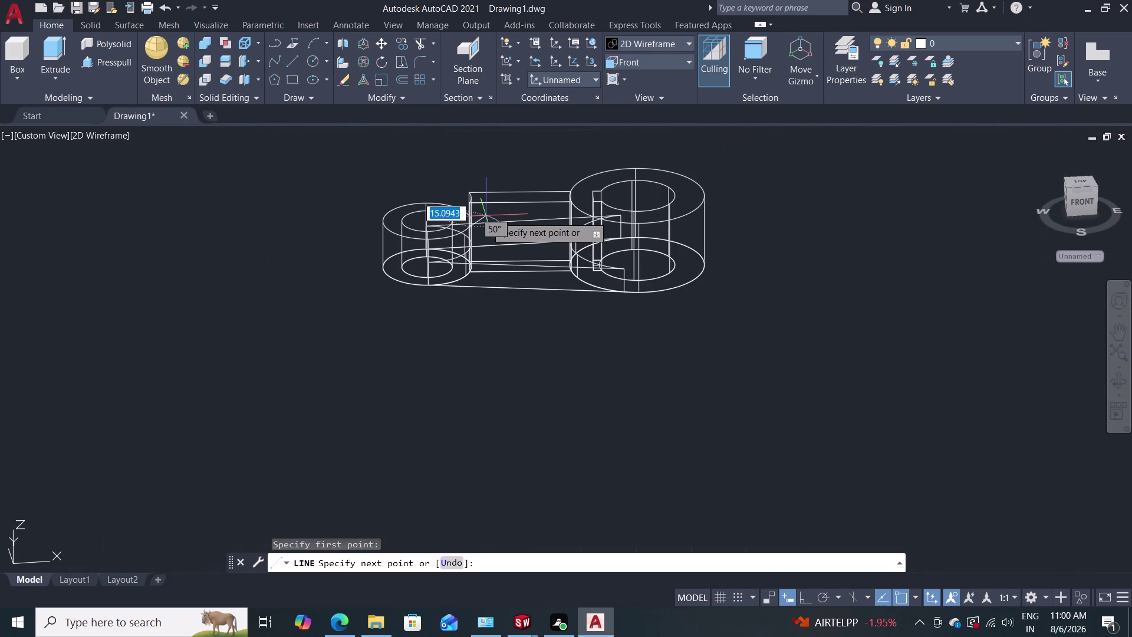
scroll(up, 3)
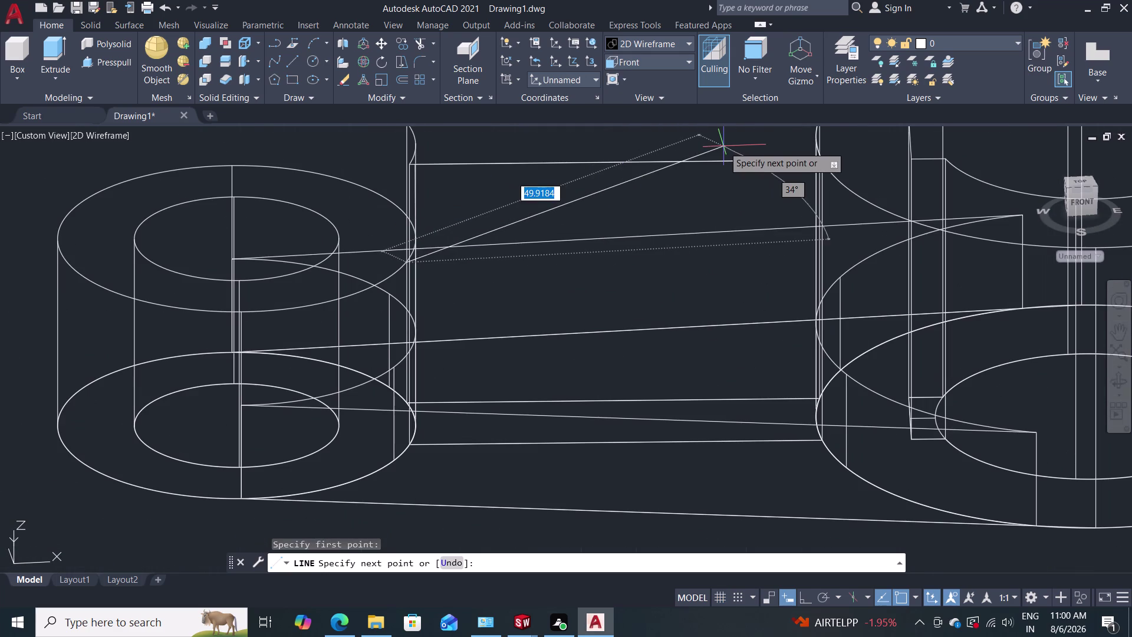
scroll(down, 3)
scroll(up, 3)
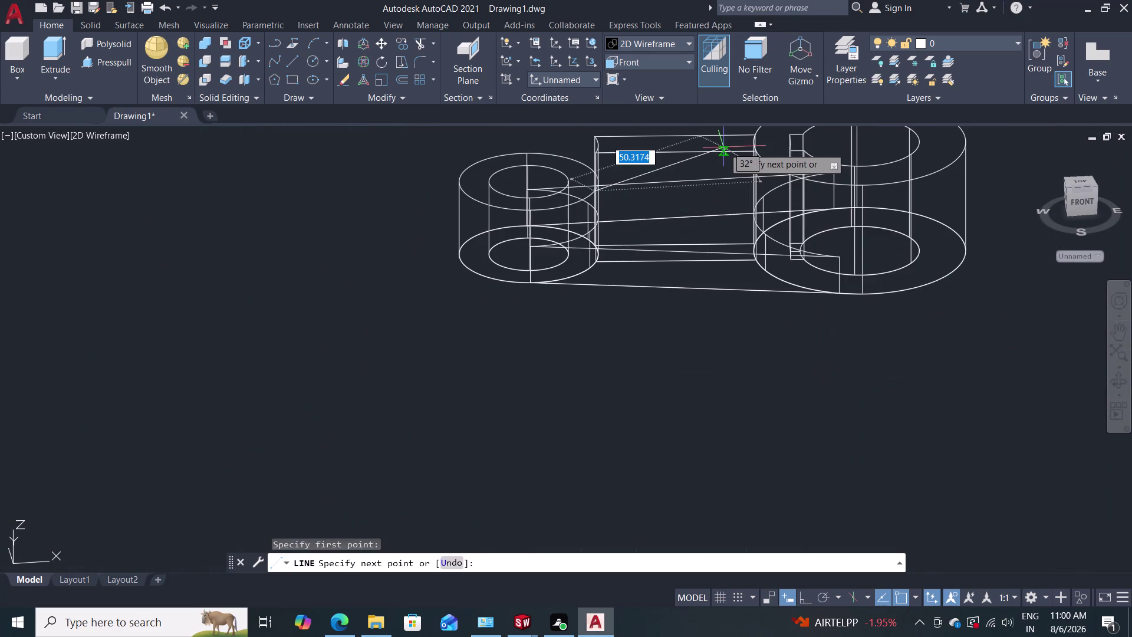
scroll(up, 3)
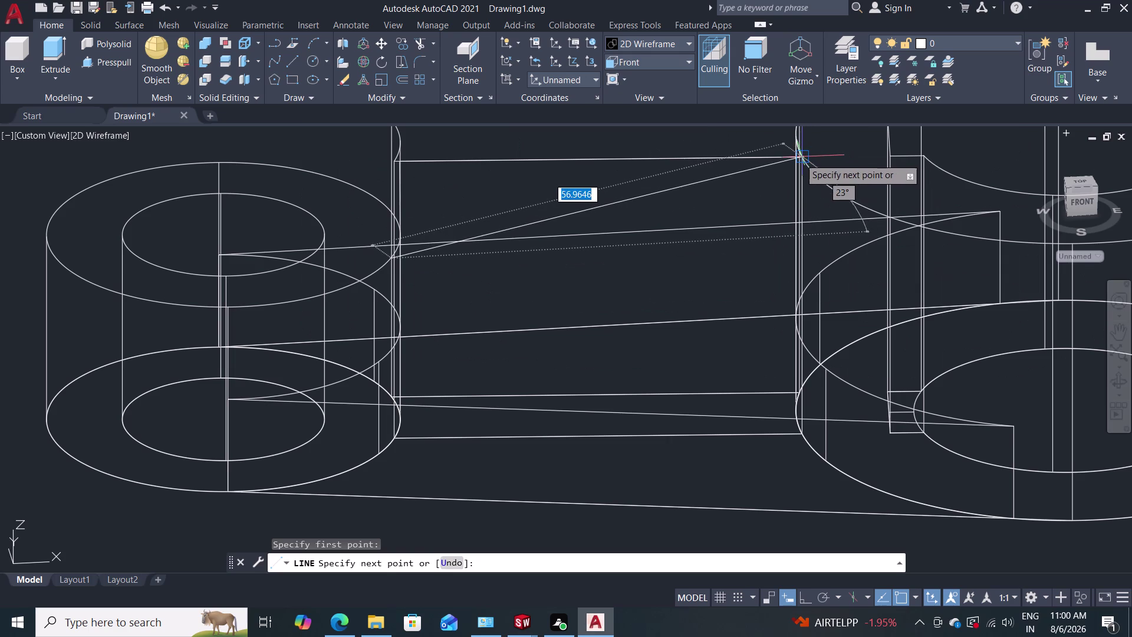
click(802, 156)
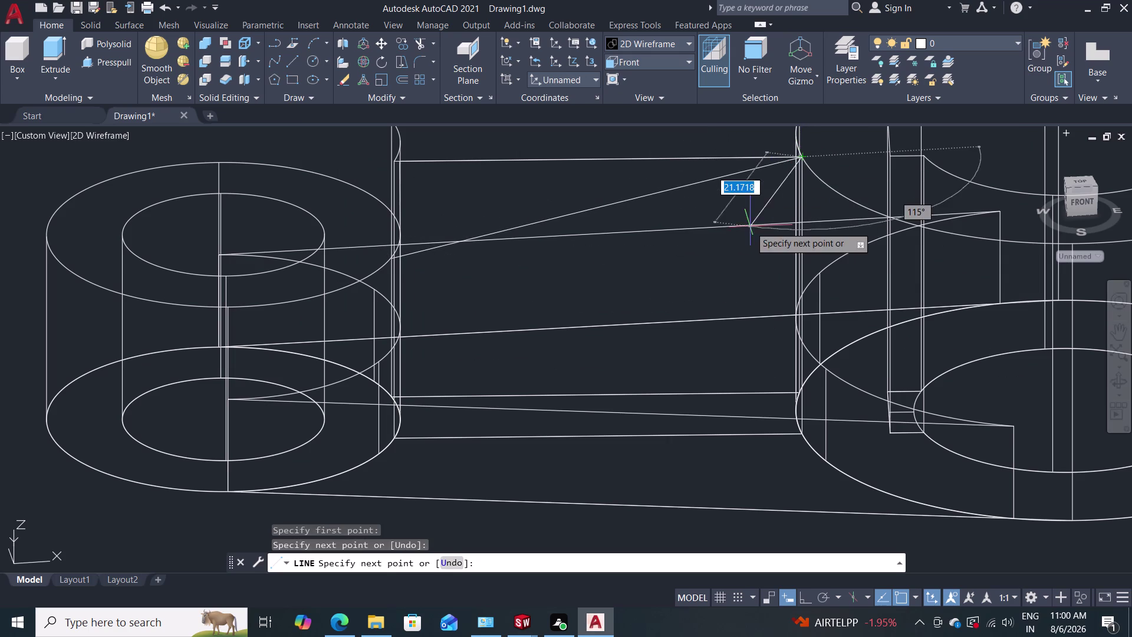
click(115, 62)
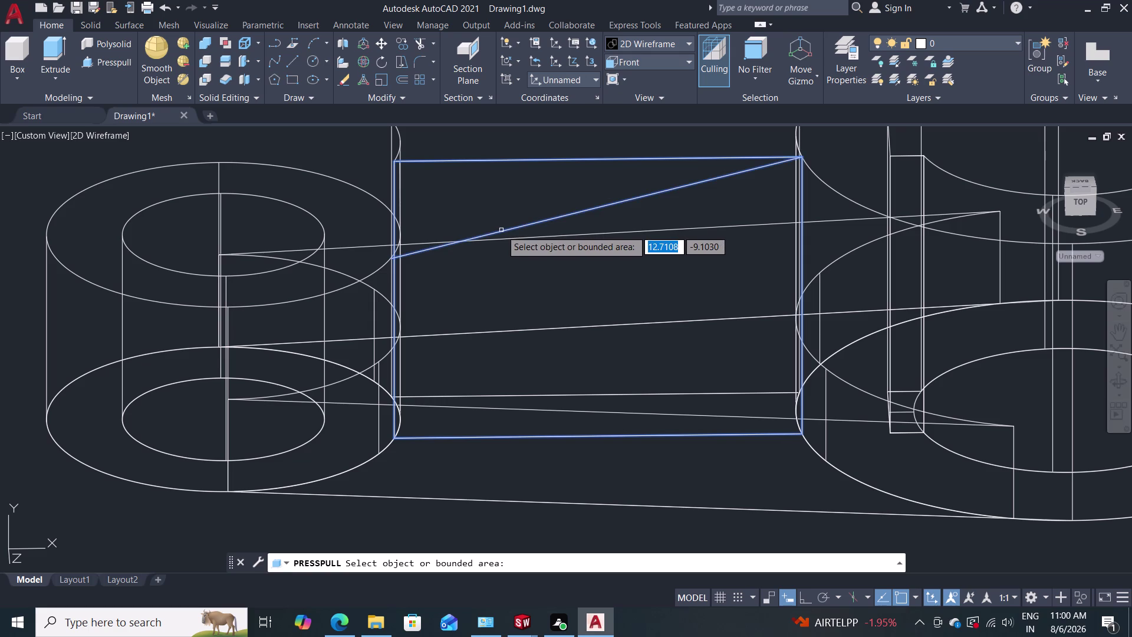
click(487, 186)
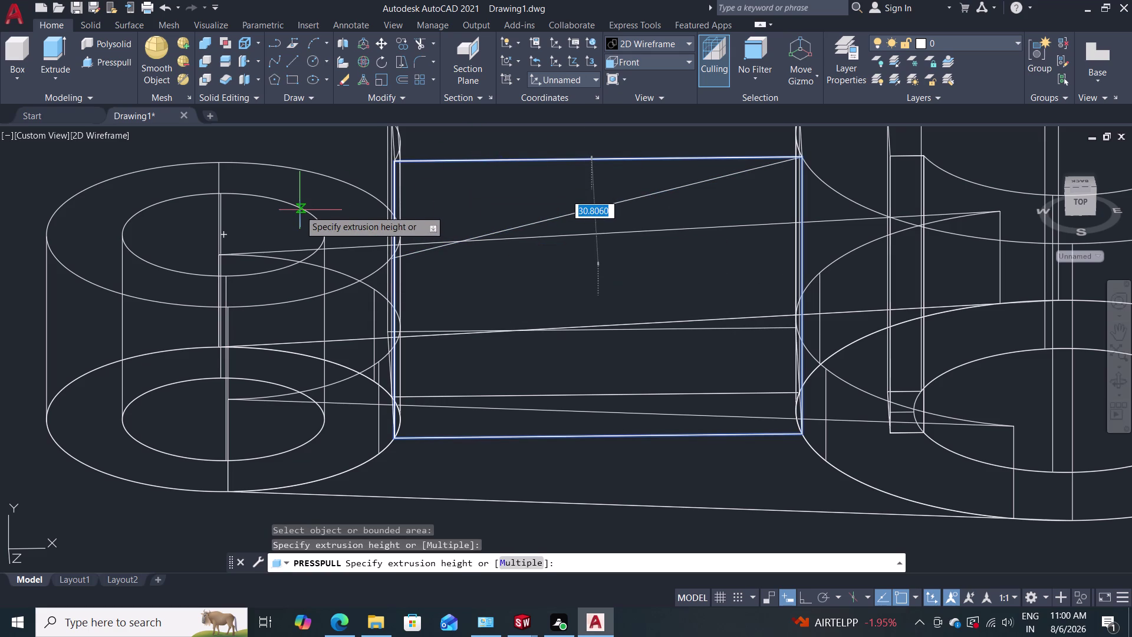
Enter the extrusion height to finish the press-pull, then pan to centre the web.
key(grave)
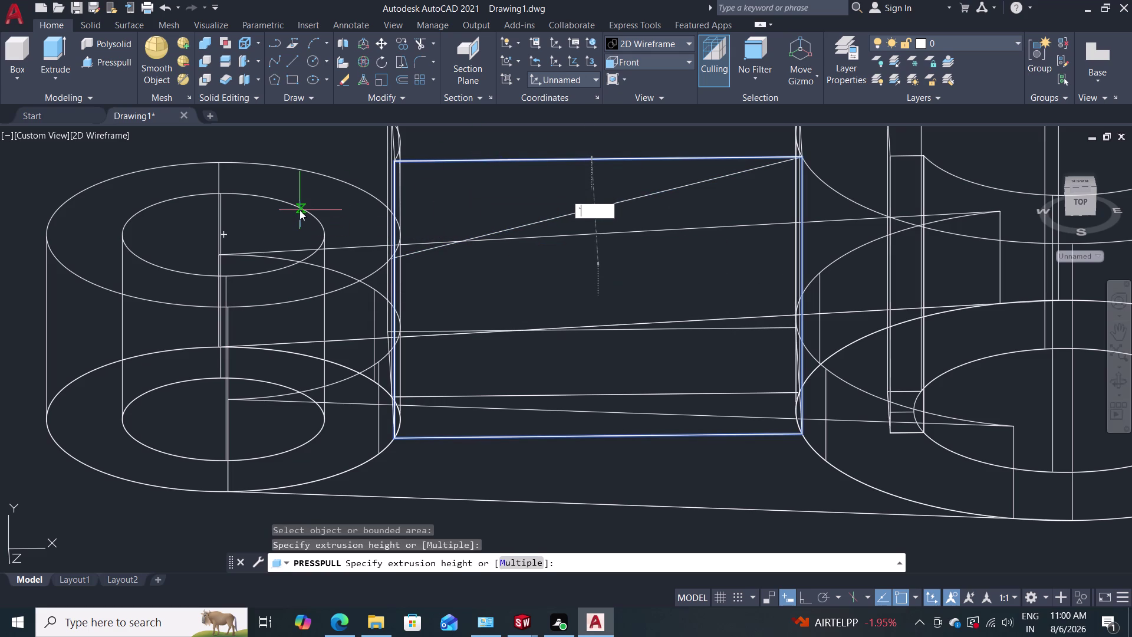
key(Escape)
key(Escape)
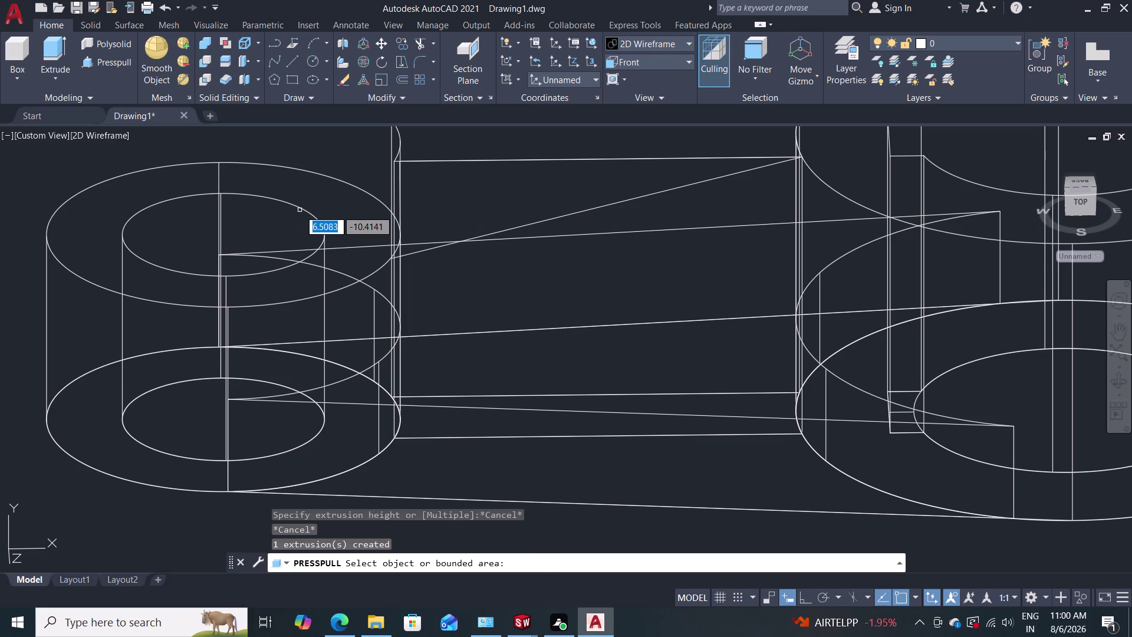
key(Escape)
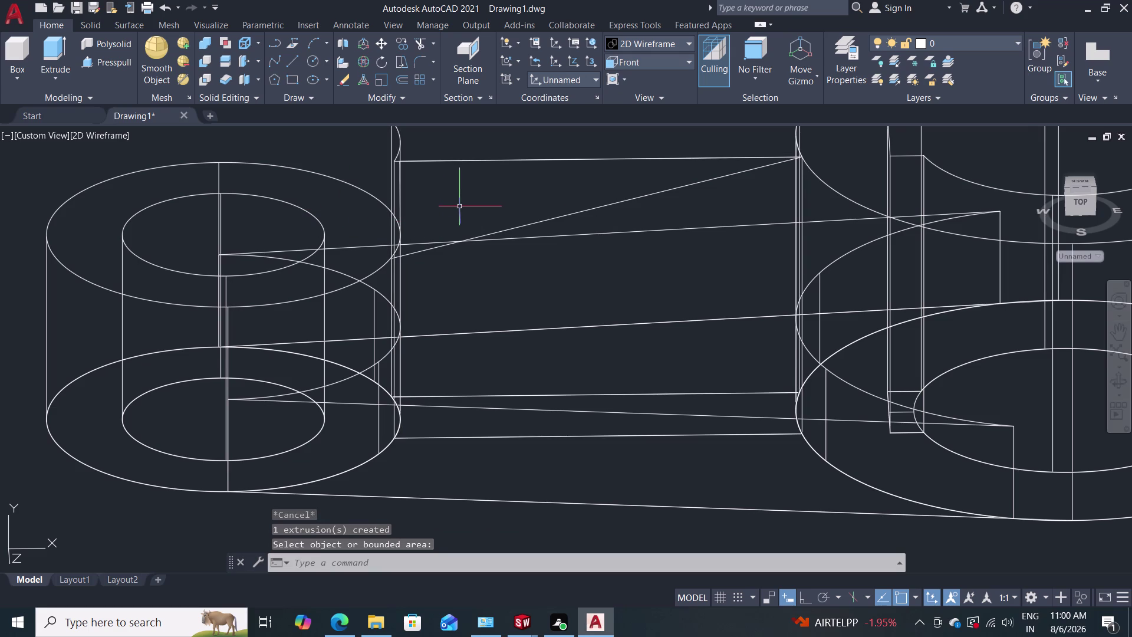
middle_drag(458, 206, 351, 259)
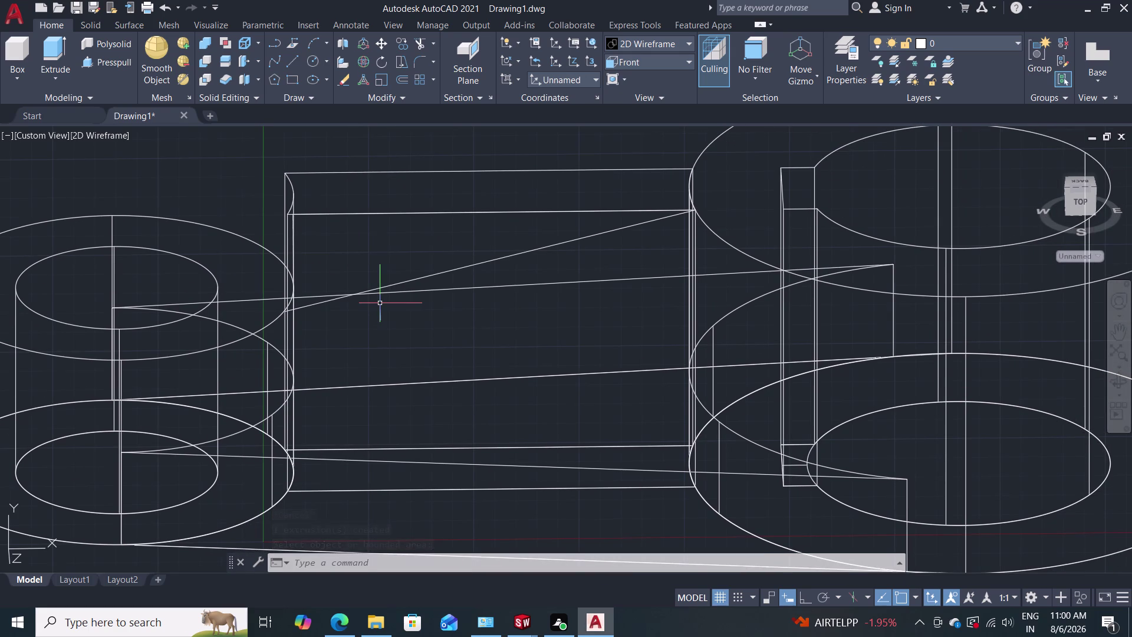
Clear the half-entered command and cancel anything pending.
key(j)
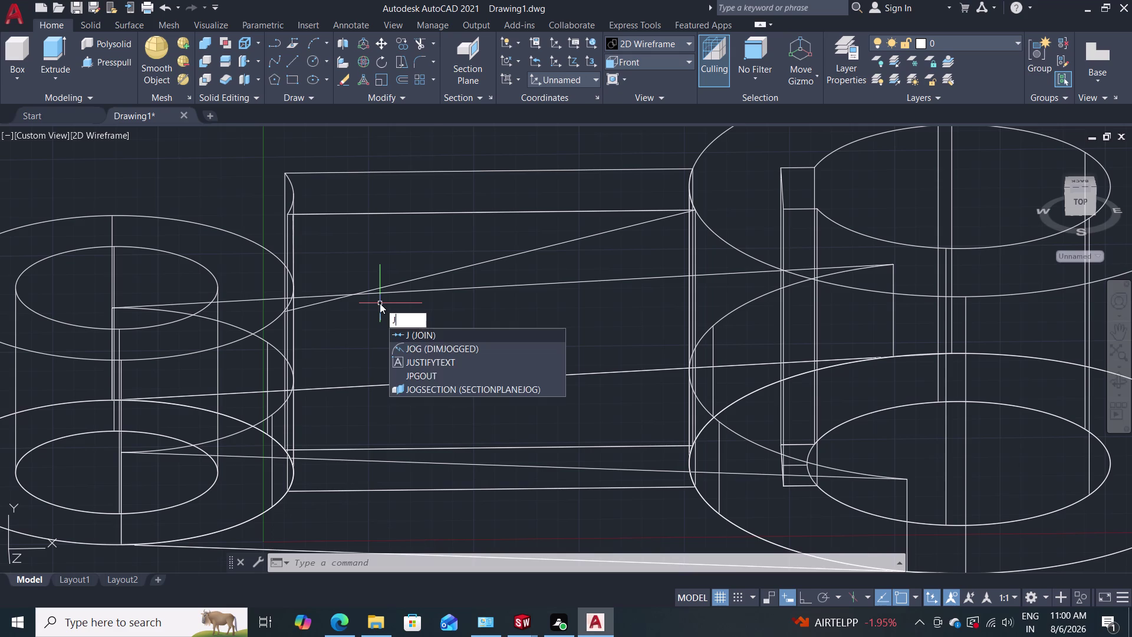
key(BackSpace)
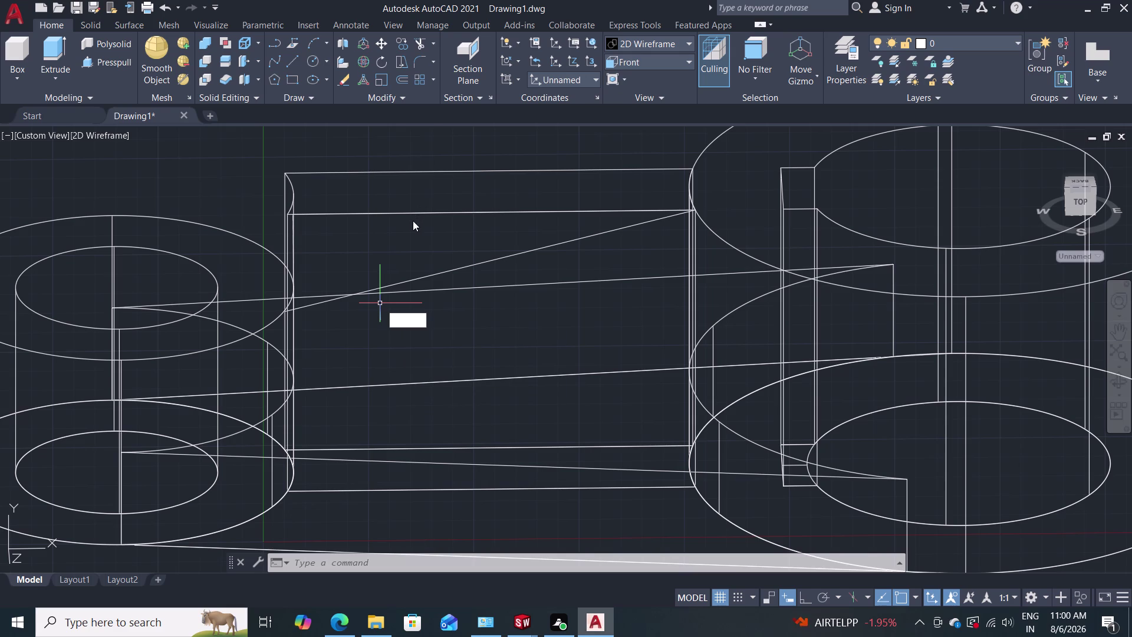
key(grave)
key(Escape)
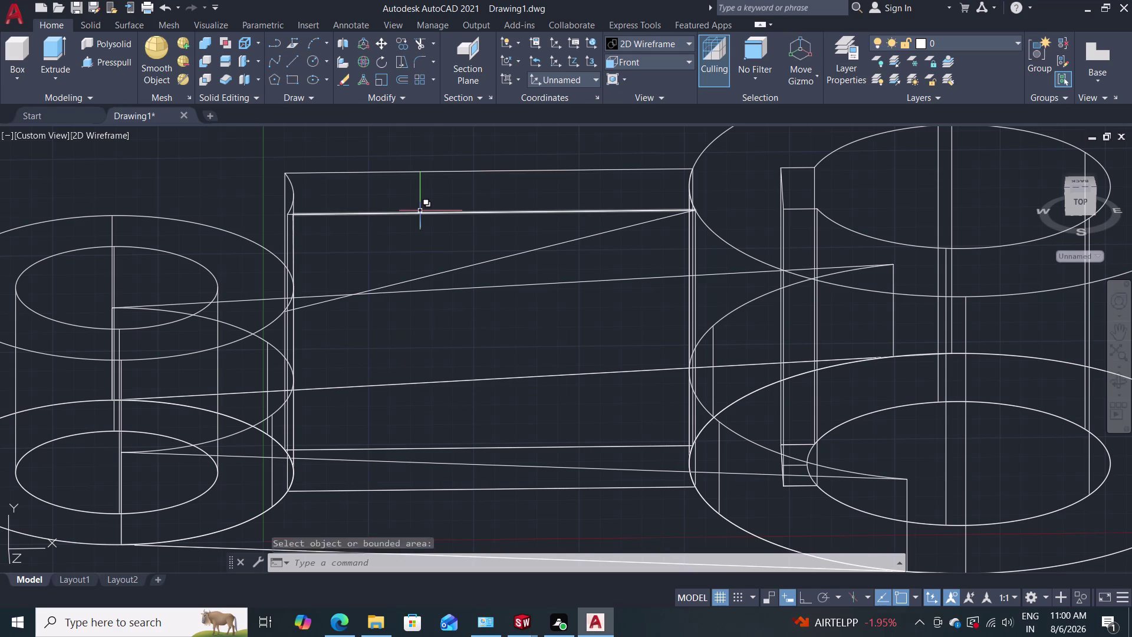
key(Escape)
Select the web's top and sloping lines with selection cycling, zoom to the left end, then deselect them.
click(419, 212)
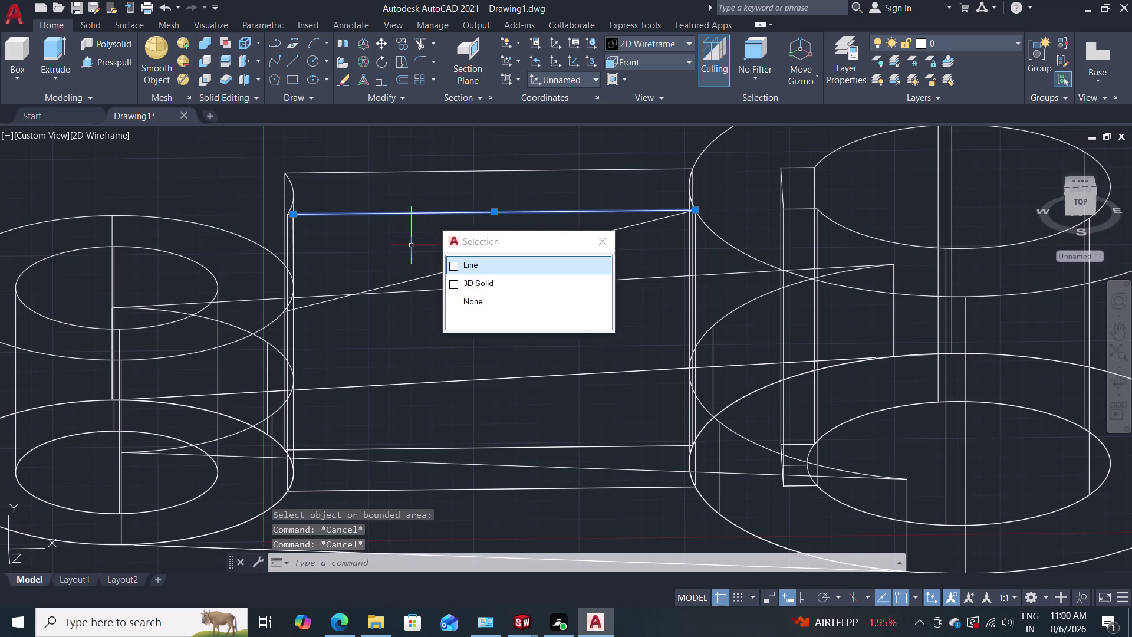
click(456, 269)
click(456, 268)
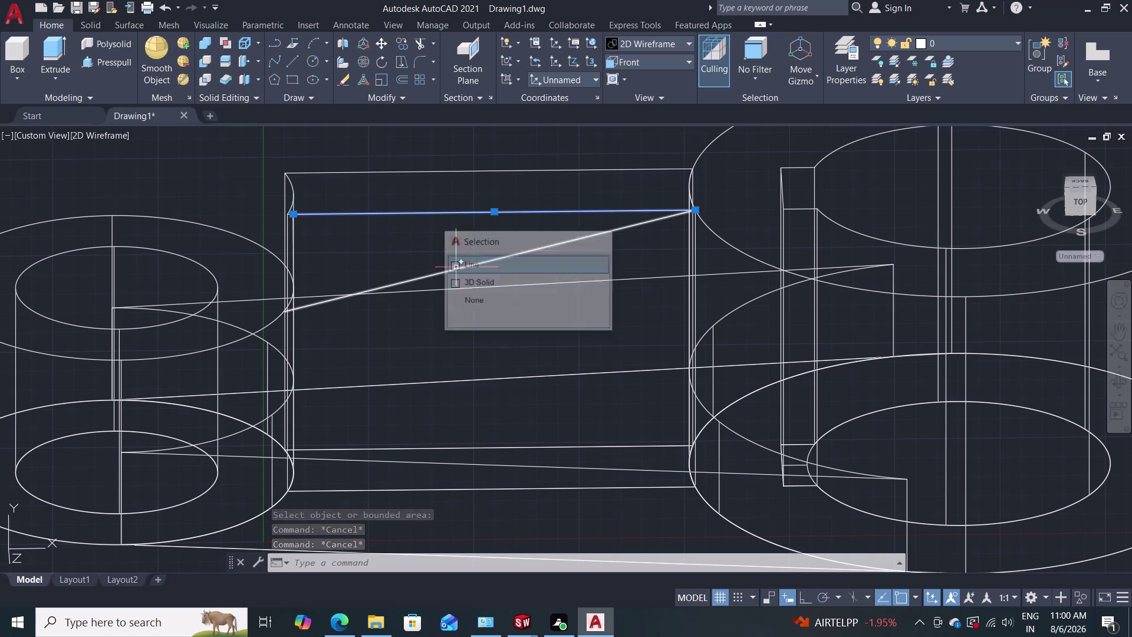
click(443, 273)
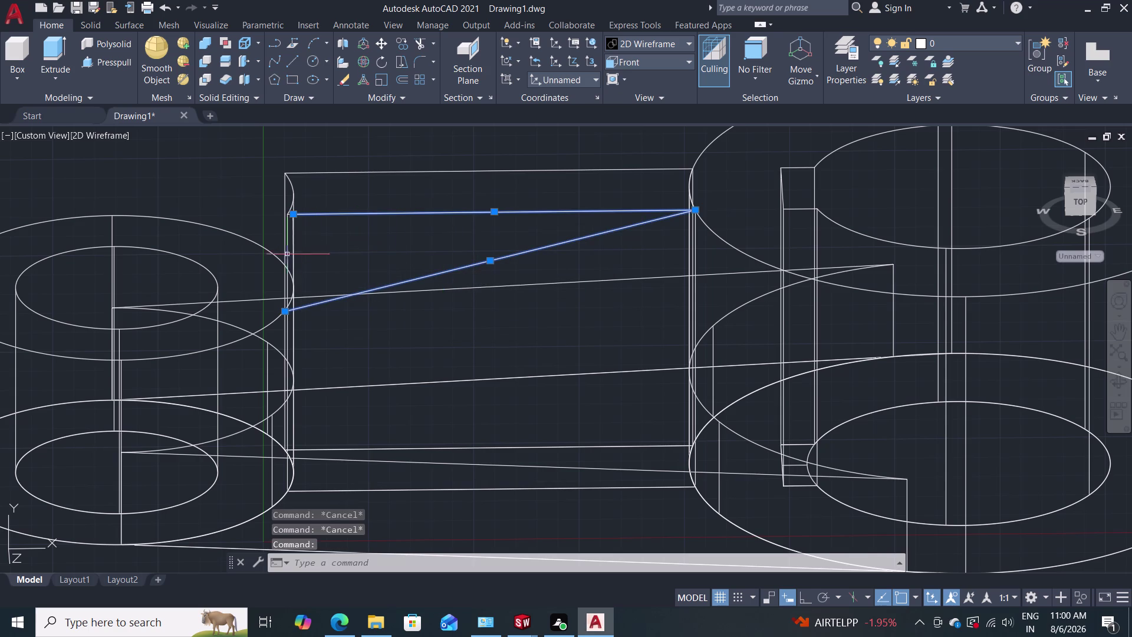
scroll(up, 3)
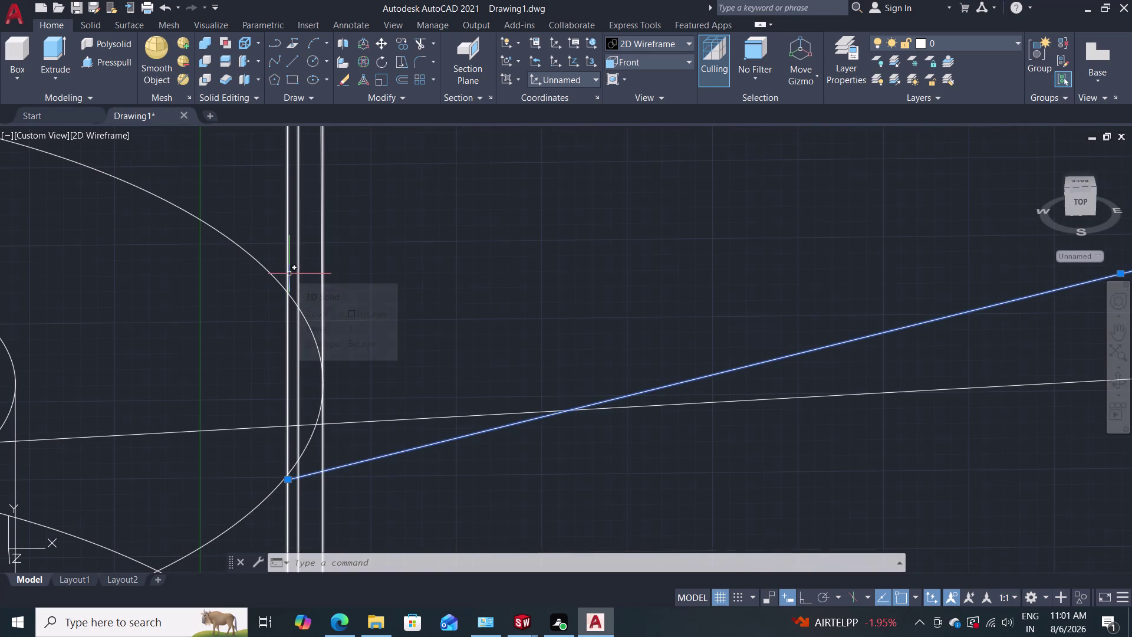
scroll(down, 3)
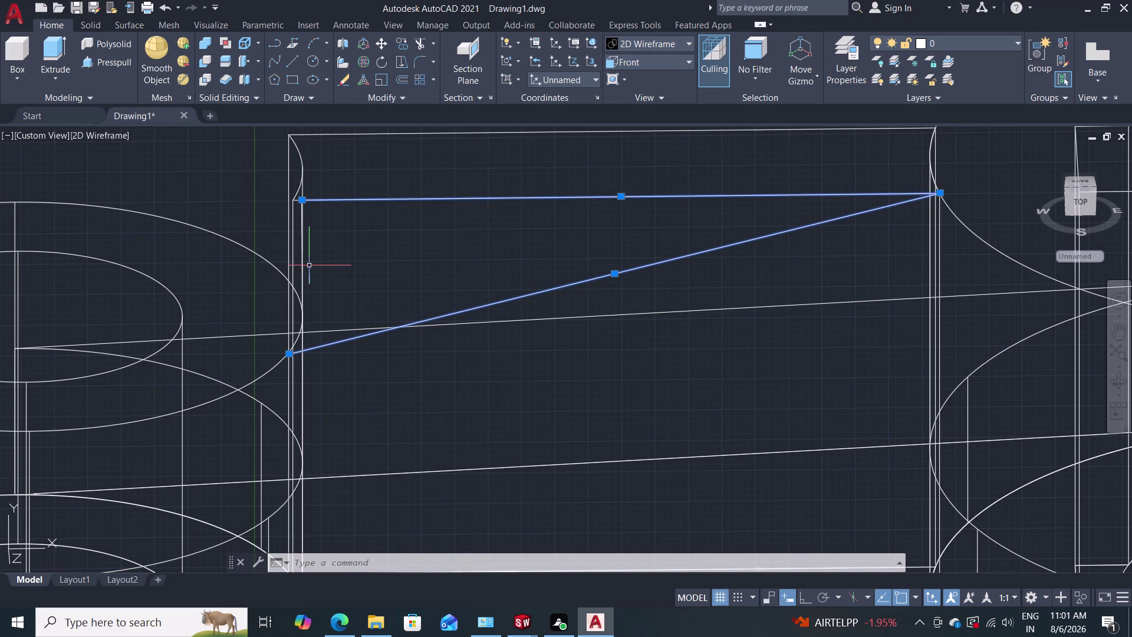
scroll(up, 3)
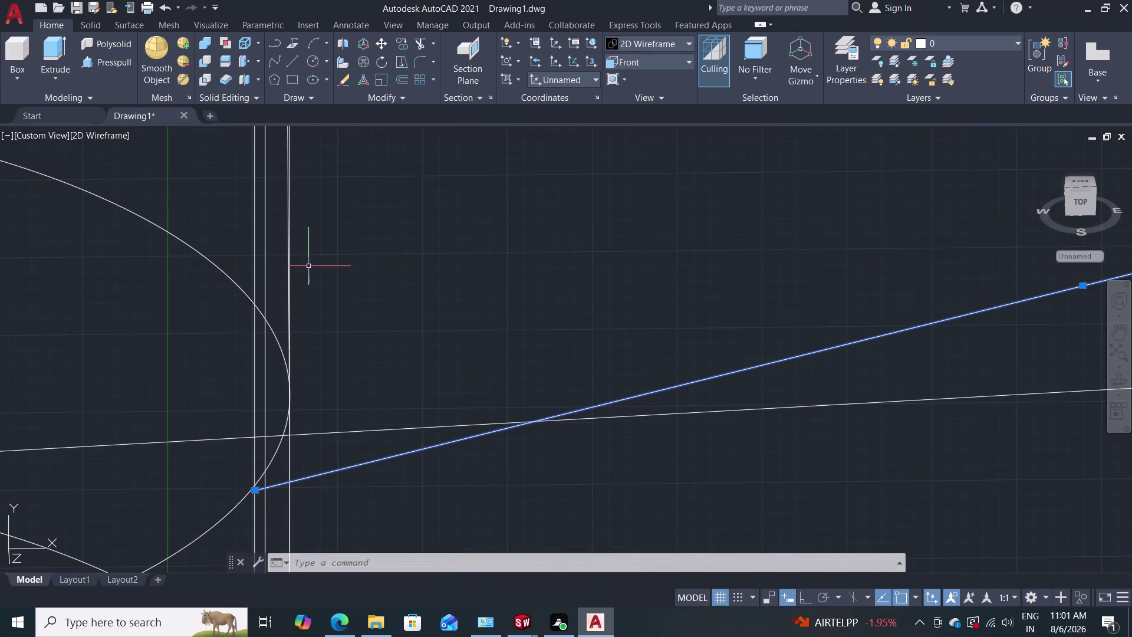
key(Escape)
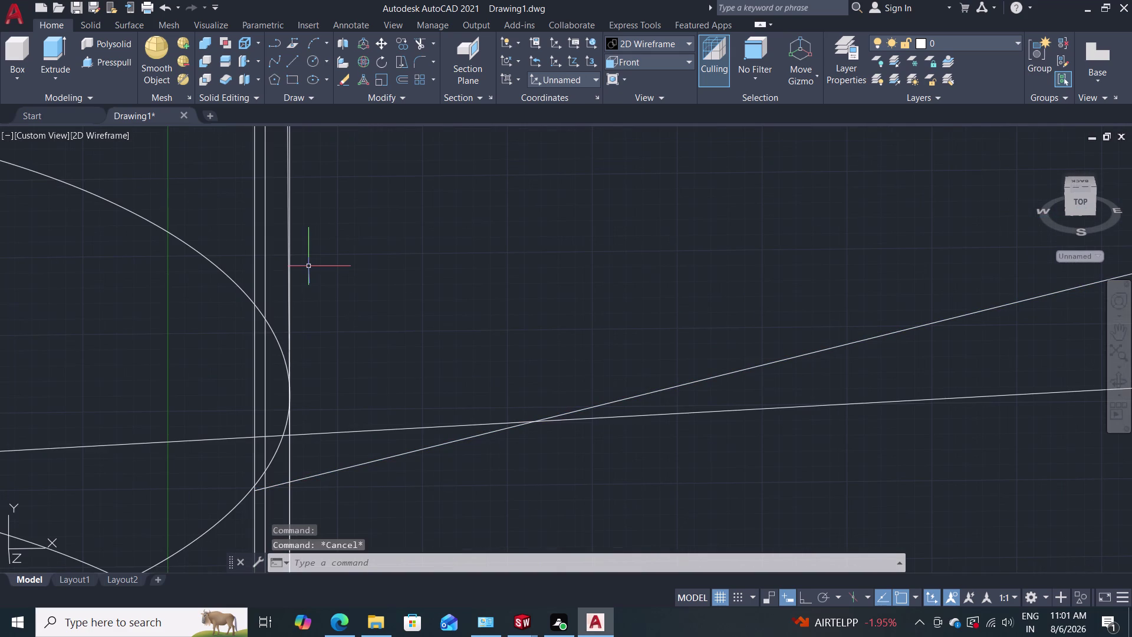
Start a line where the sloping line meets the boss, then cancel it.
key(l)
key(Return)
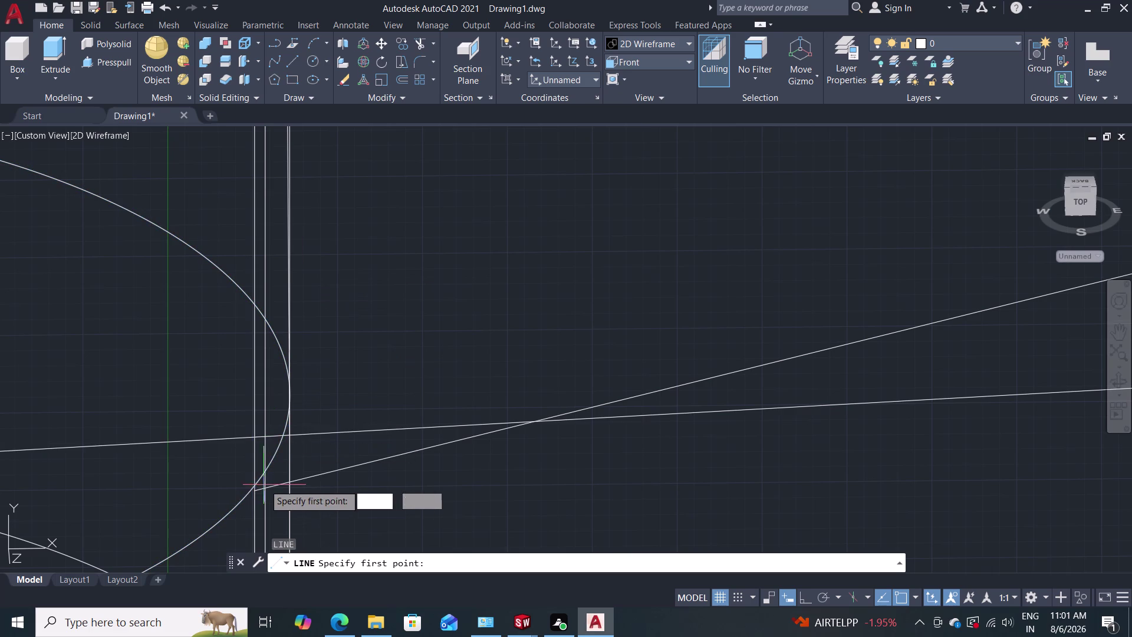
click(267, 488)
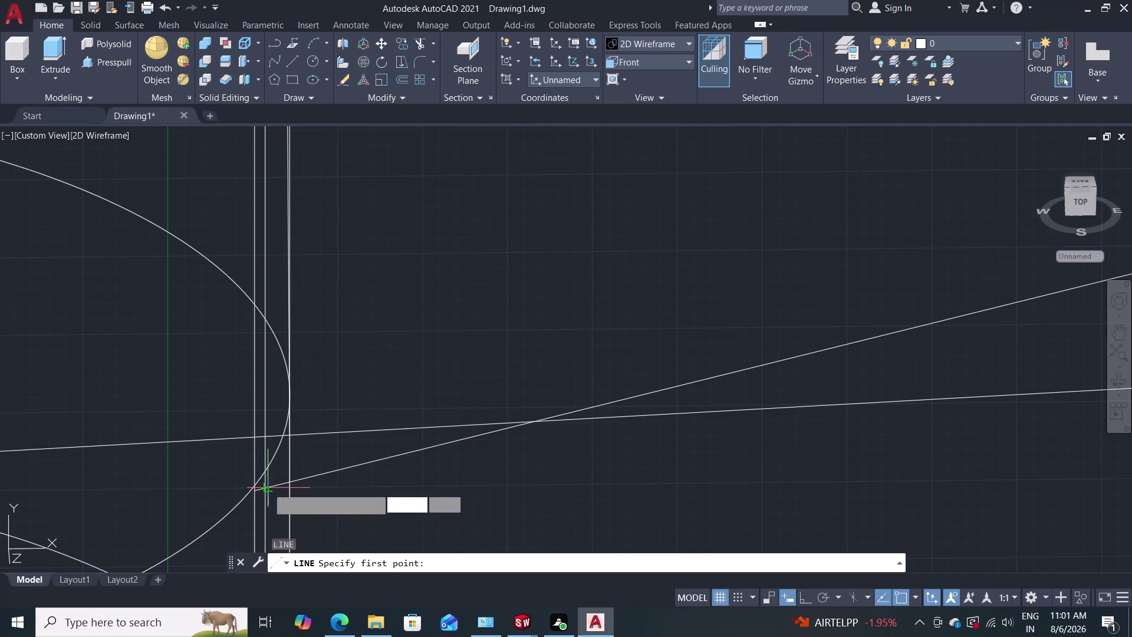
key(Escape)
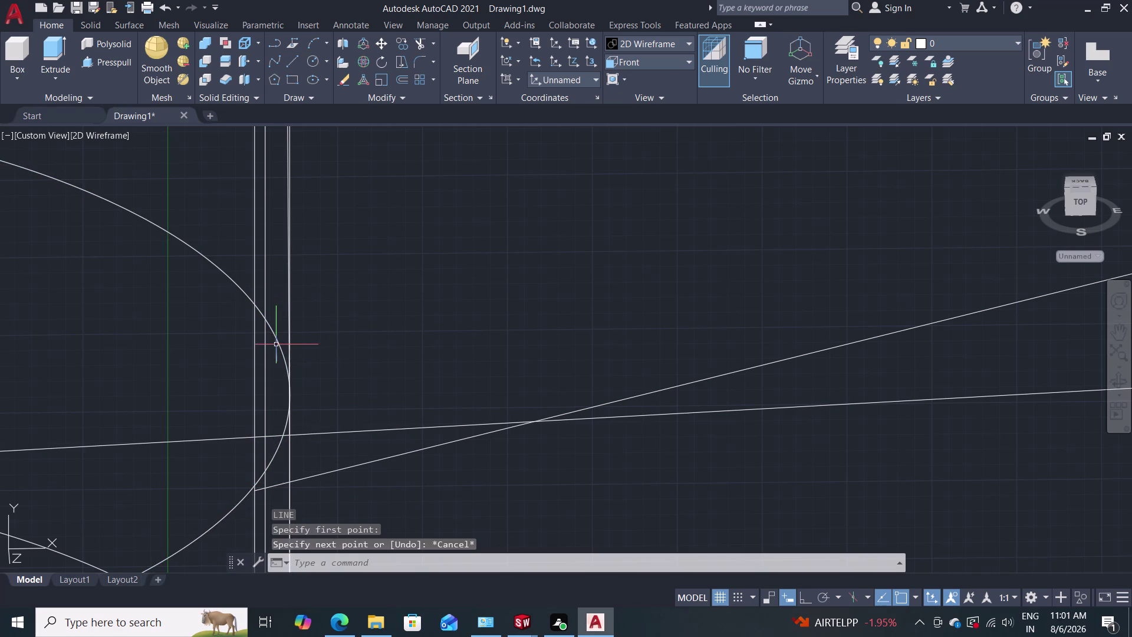
Switch the wireframe lever to the Front preset view.
scroll(down, 3)
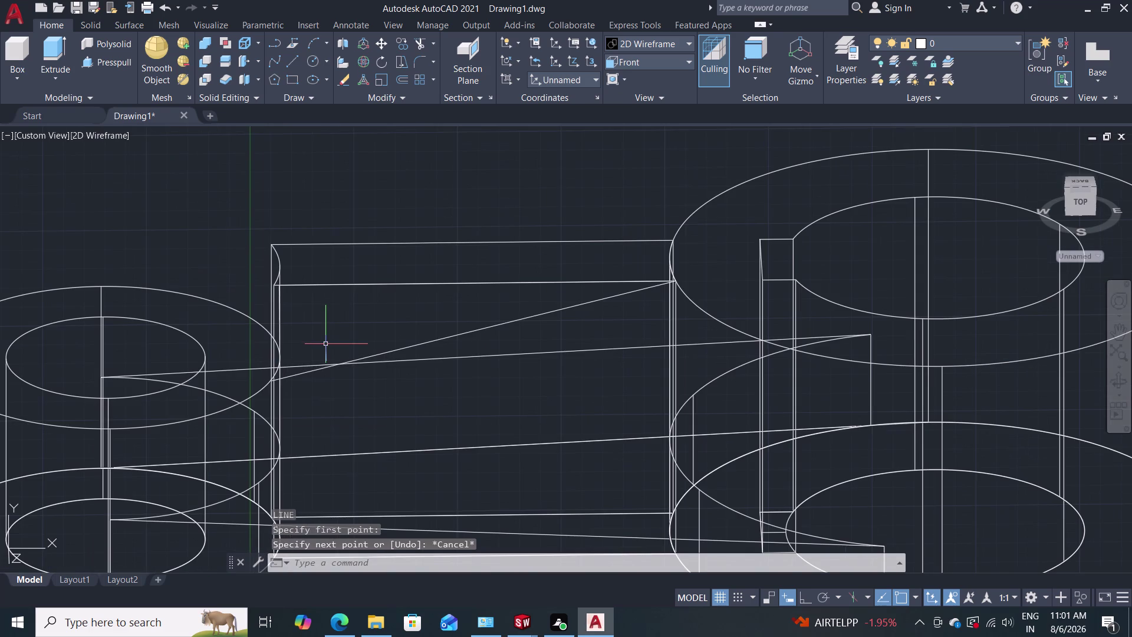
click(637, 59)
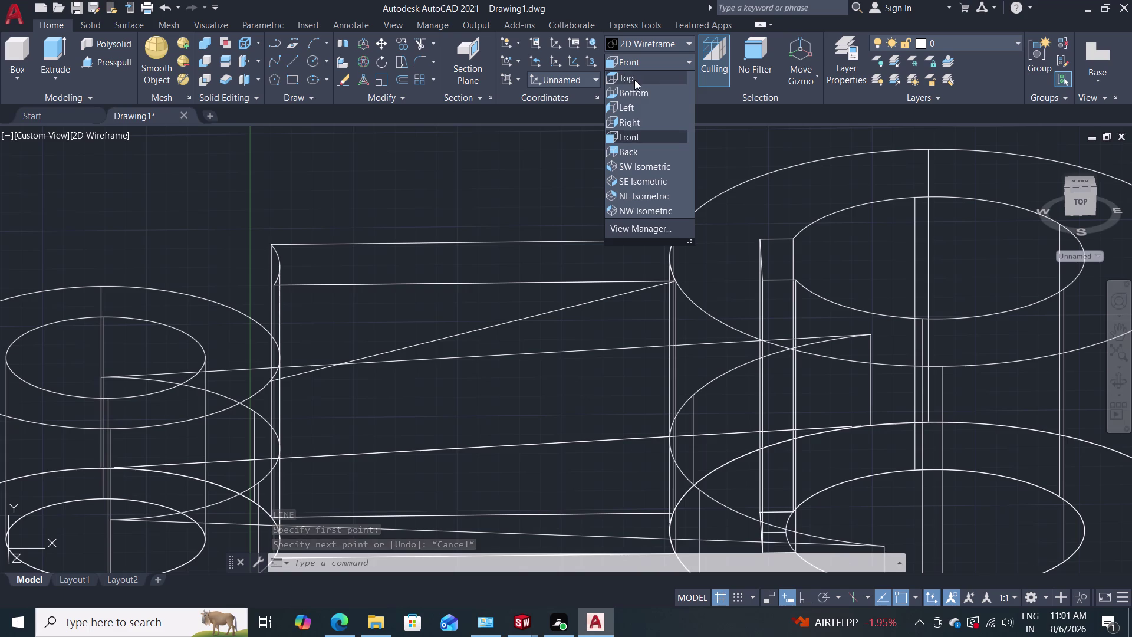
click(618, 135)
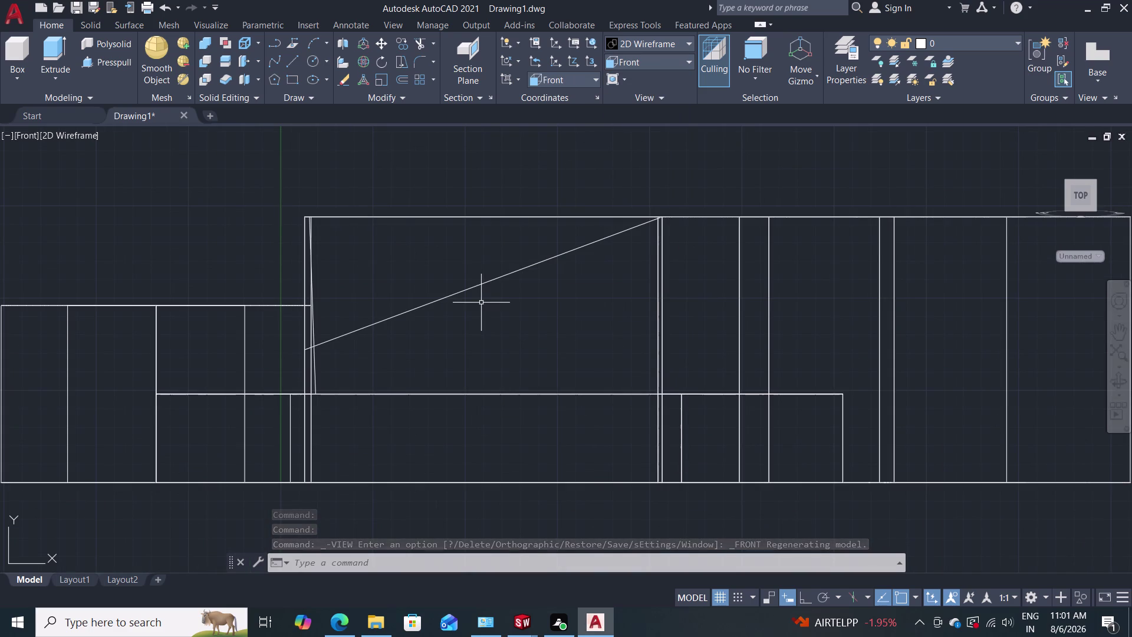
Orbit back to an angled wireframe view and select the lower diagonal profile line.
middle_drag(481, 303, 482, 342)
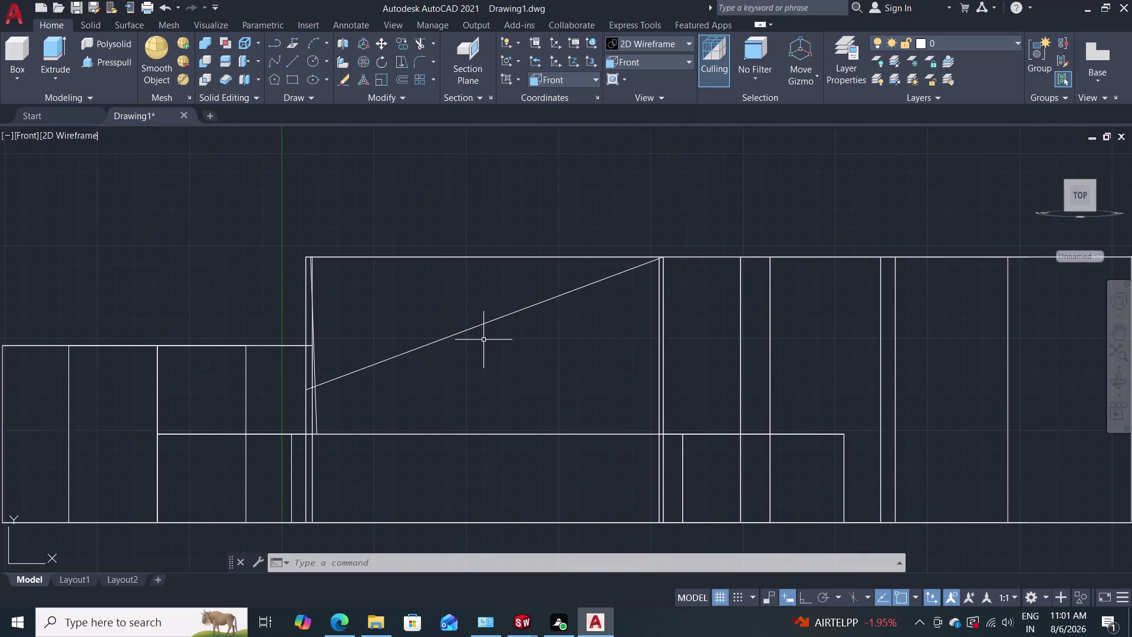
middle_drag(482, 333, 471, 405)
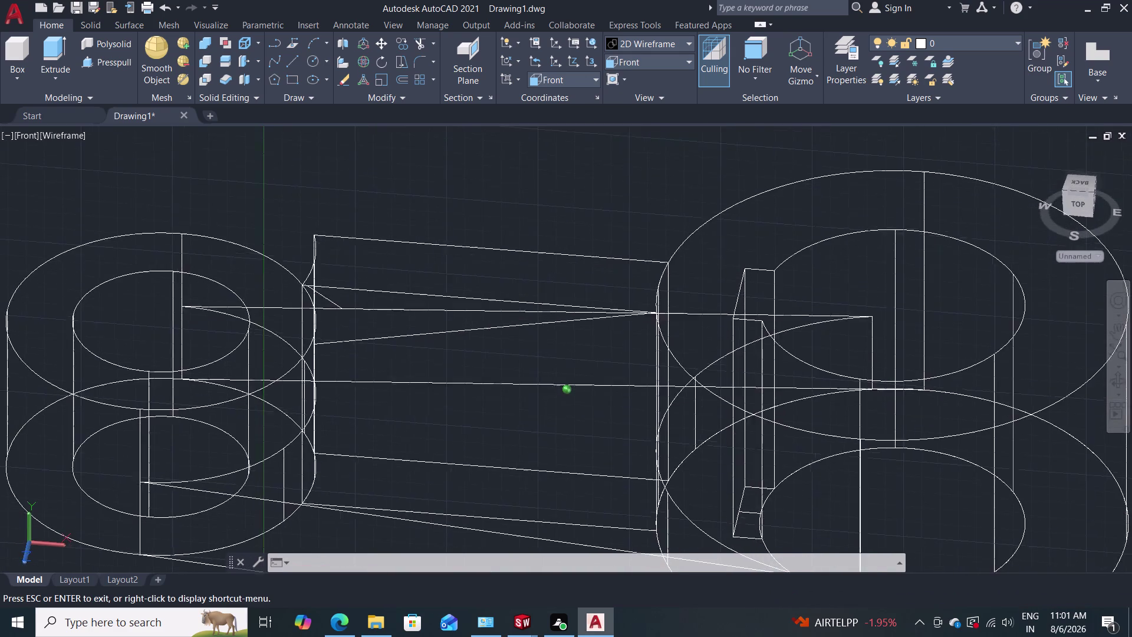
middle_drag(471, 405, 578, 365)
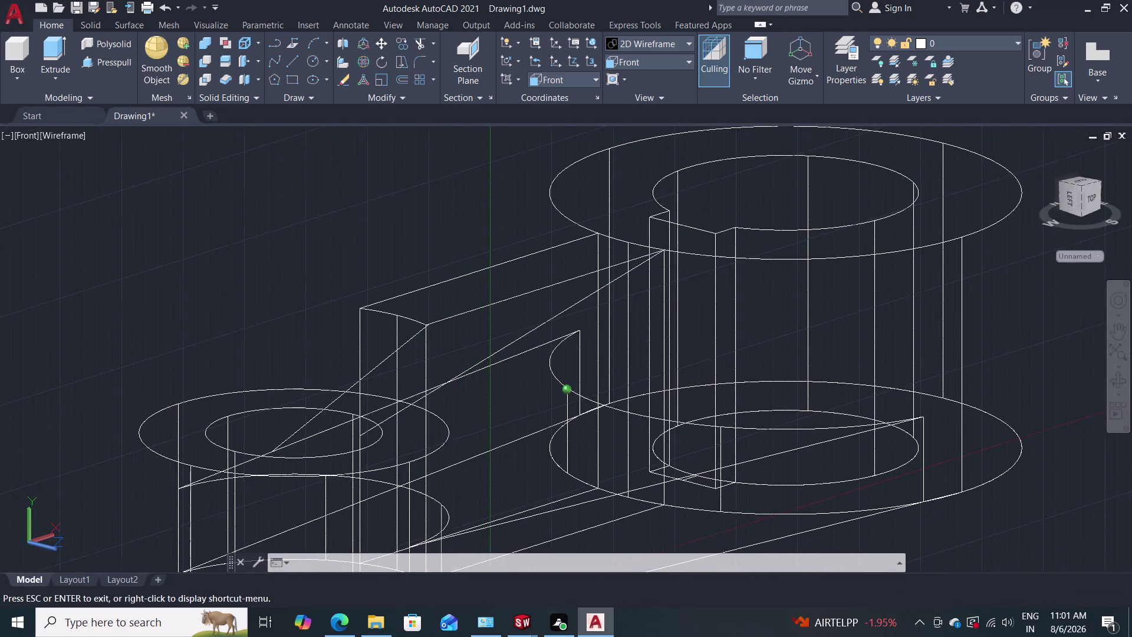
middle_drag(579, 365, 615, 349)
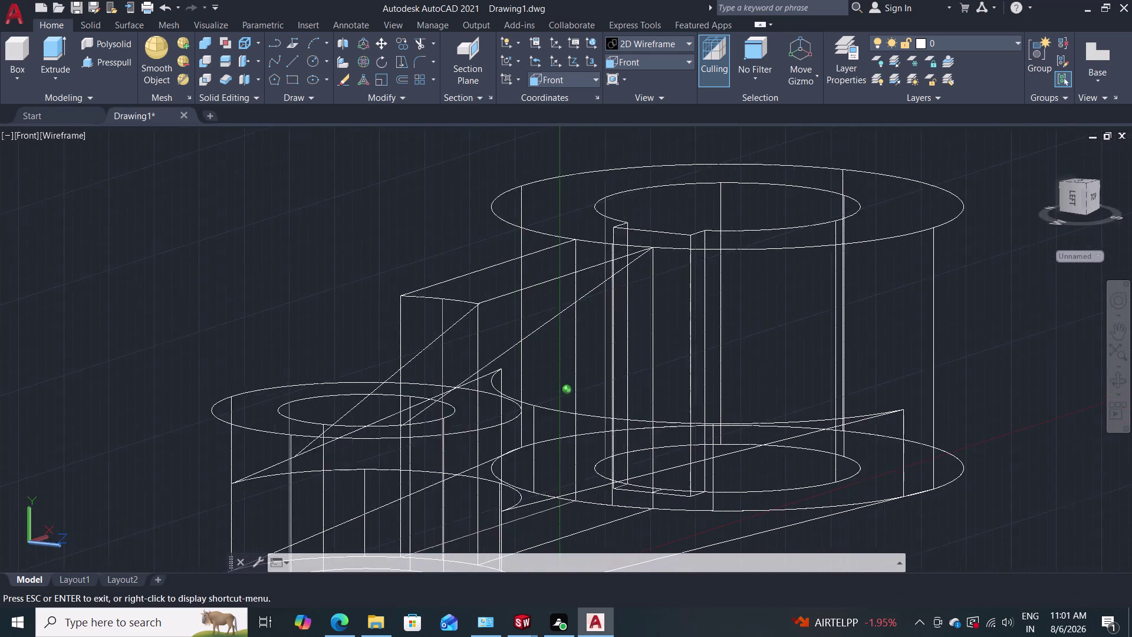
middle_drag(614, 349, 601, 351)
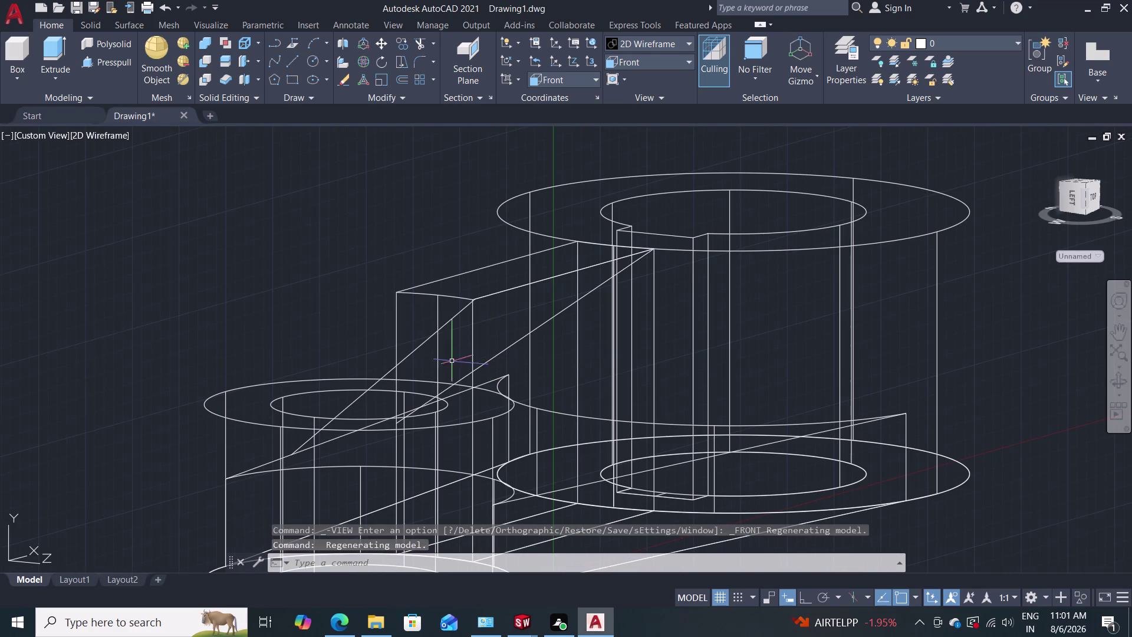
click(421, 346)
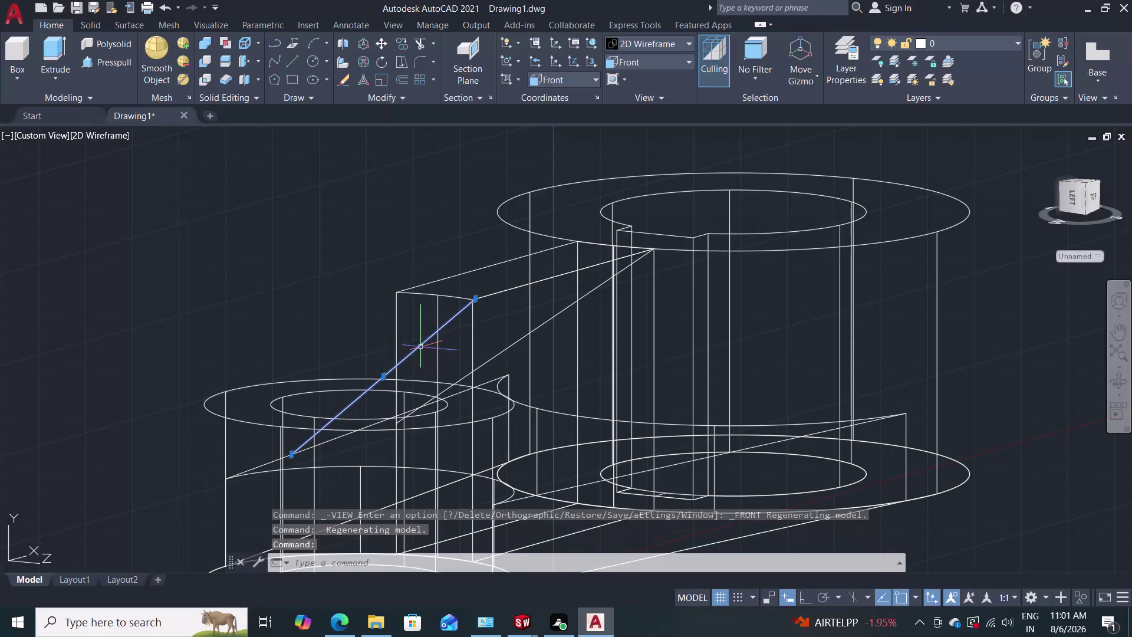
Delete the lower diagonal profile line and pick the remaining profile lines.
key(Delete)
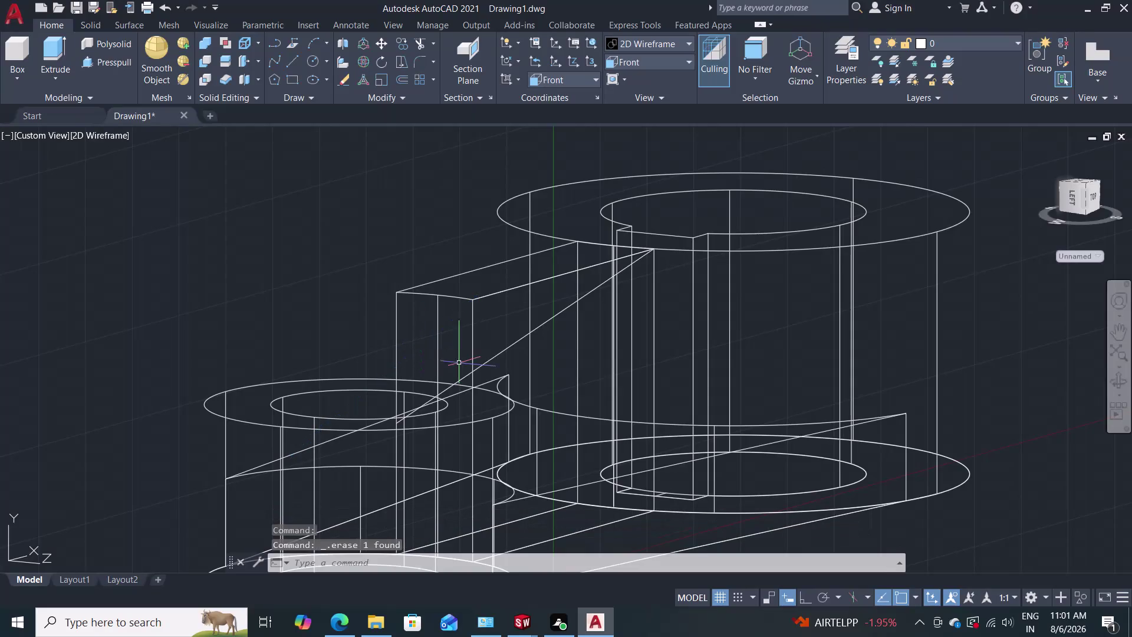
click(486, 361)
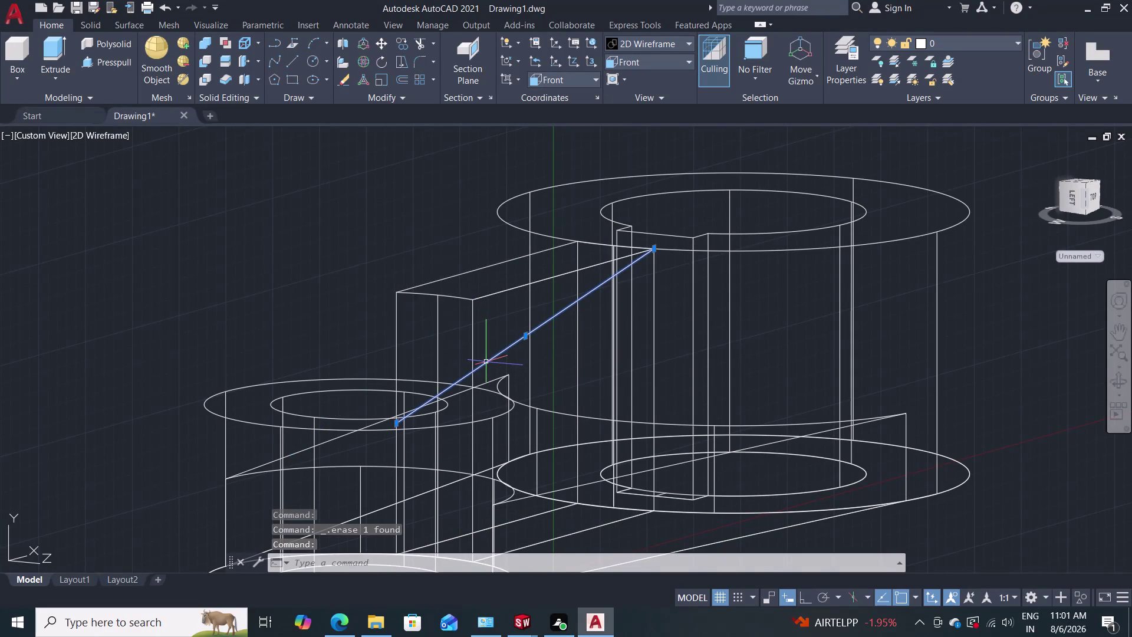
key(Delete)
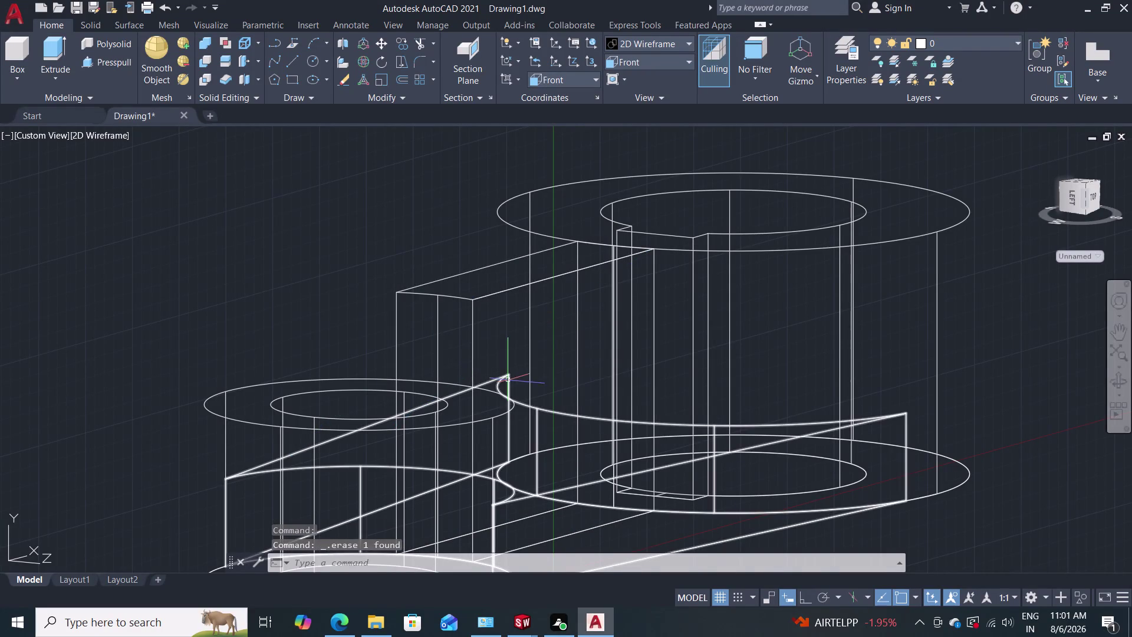
click(483, 384)
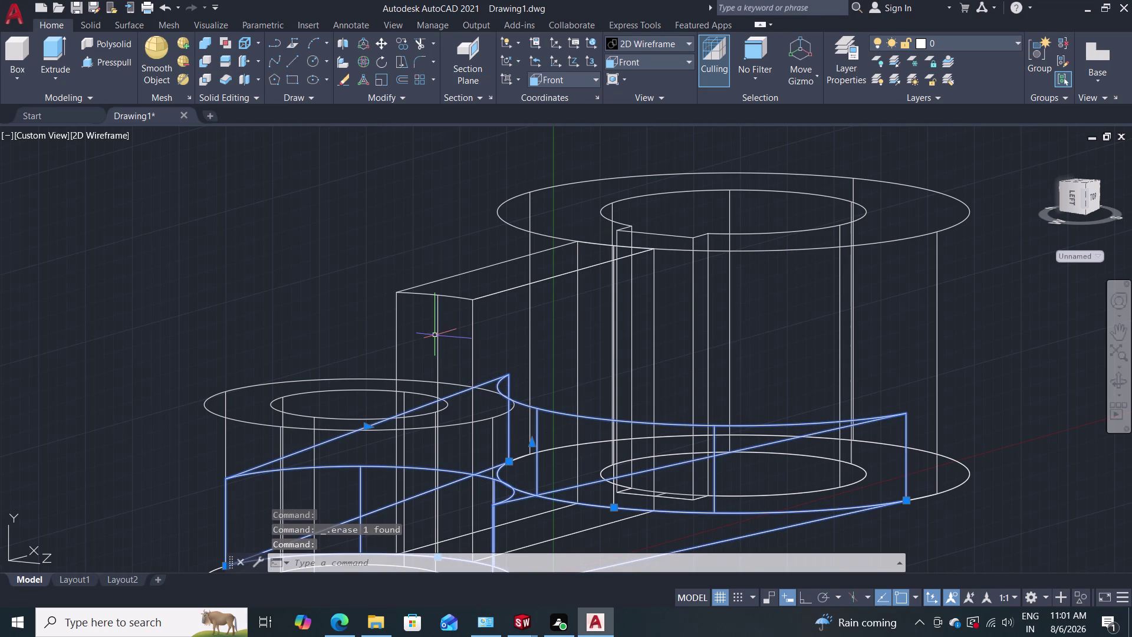
Draw a new line from the small boss edge to the large boss edge.
click(288, 57)
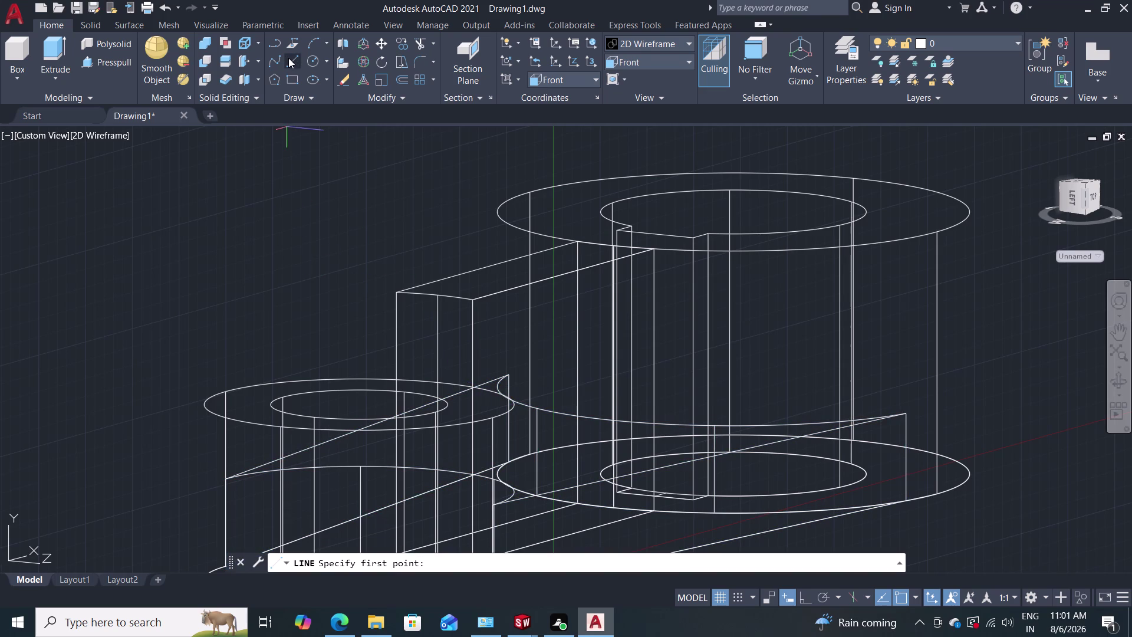
click(441, 385)
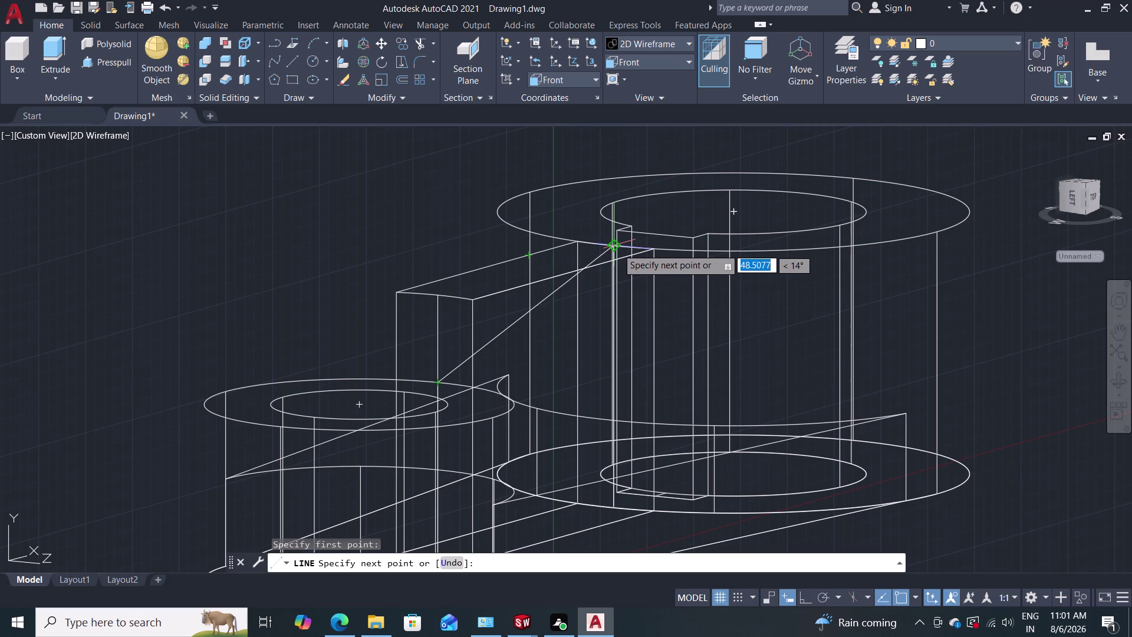
click(616, 248)
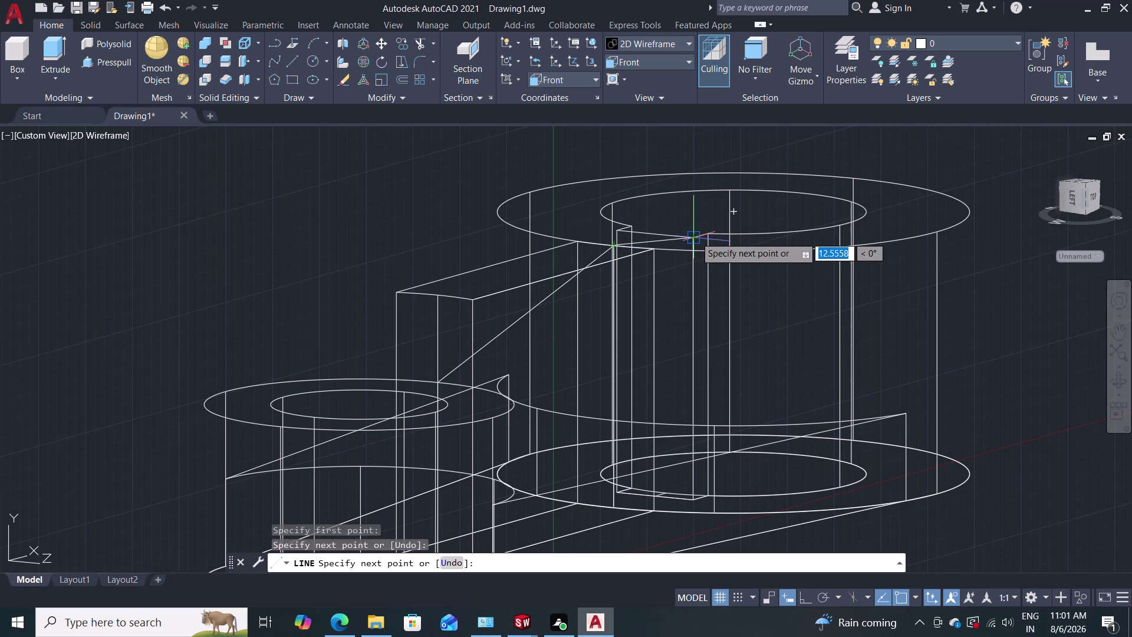
key(Escape)
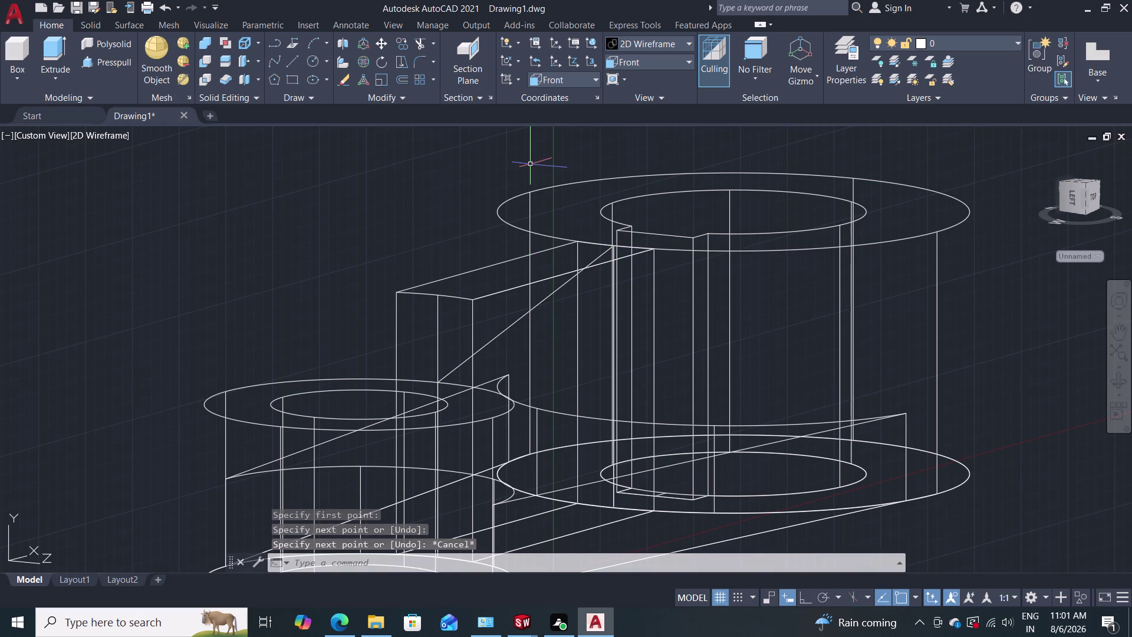
click(383, 43)
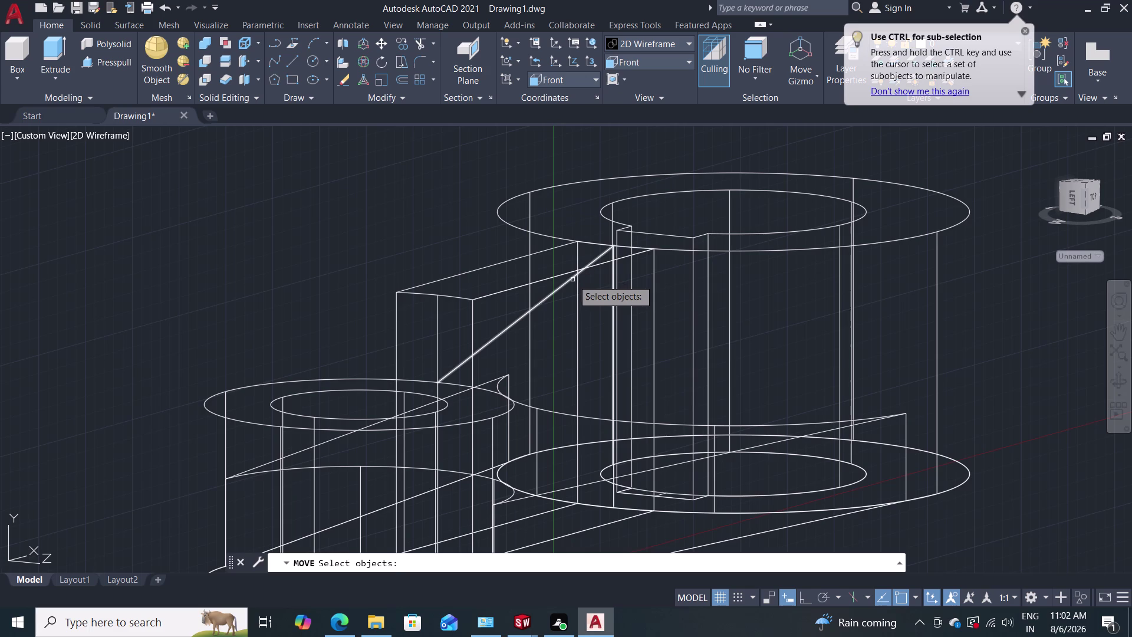
Move the new web line from its lower end onto the small boss edge.
click(572, 280)
key(Return)
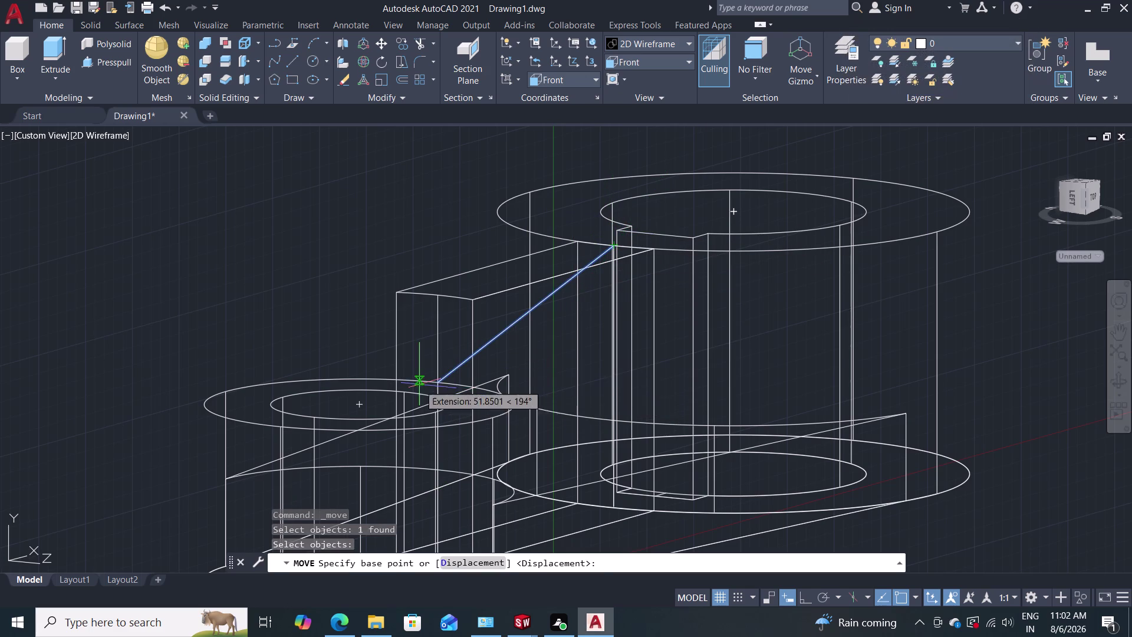
click(437, 384)
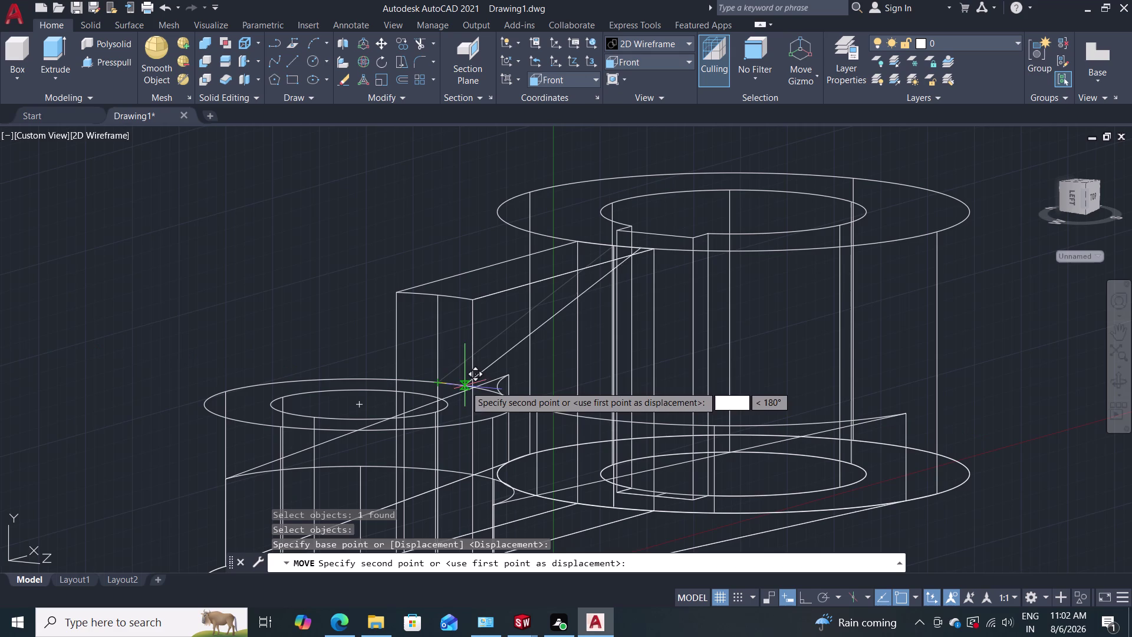
click(471, 389)
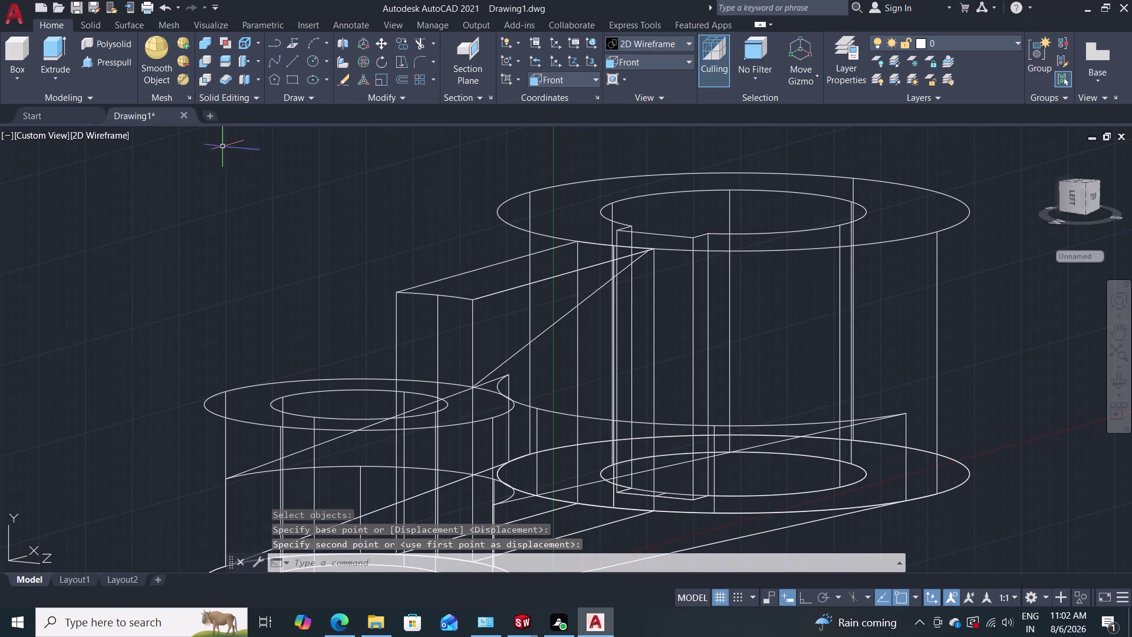
Press-pull the enclosed web area into a solid extrusion.
click(113, 63)
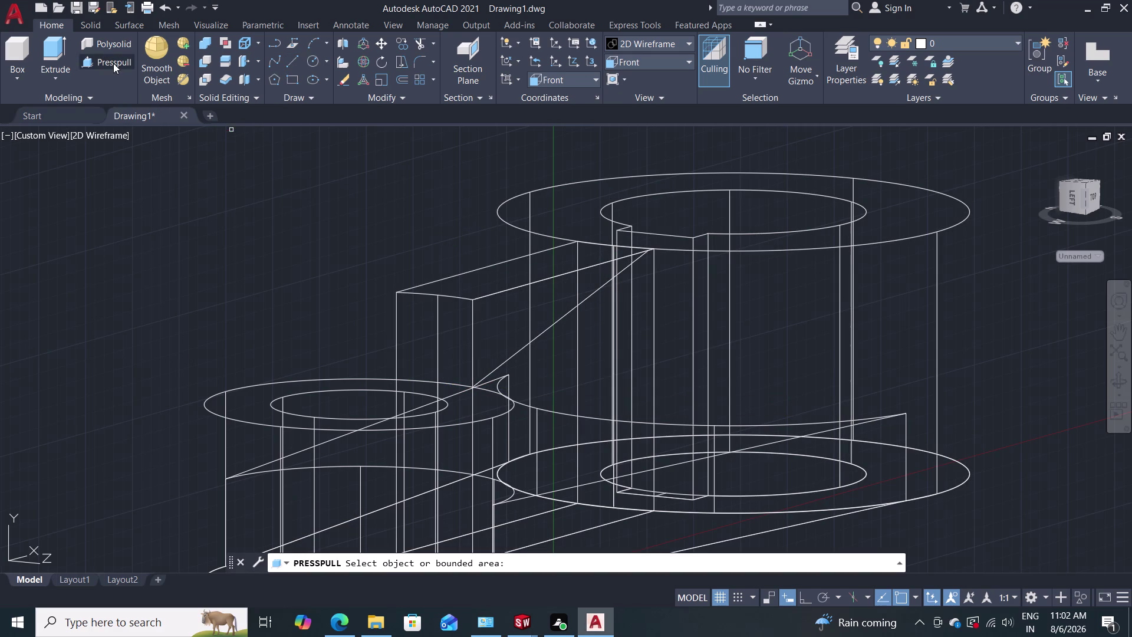
click(500, 315)
click(270, 254)
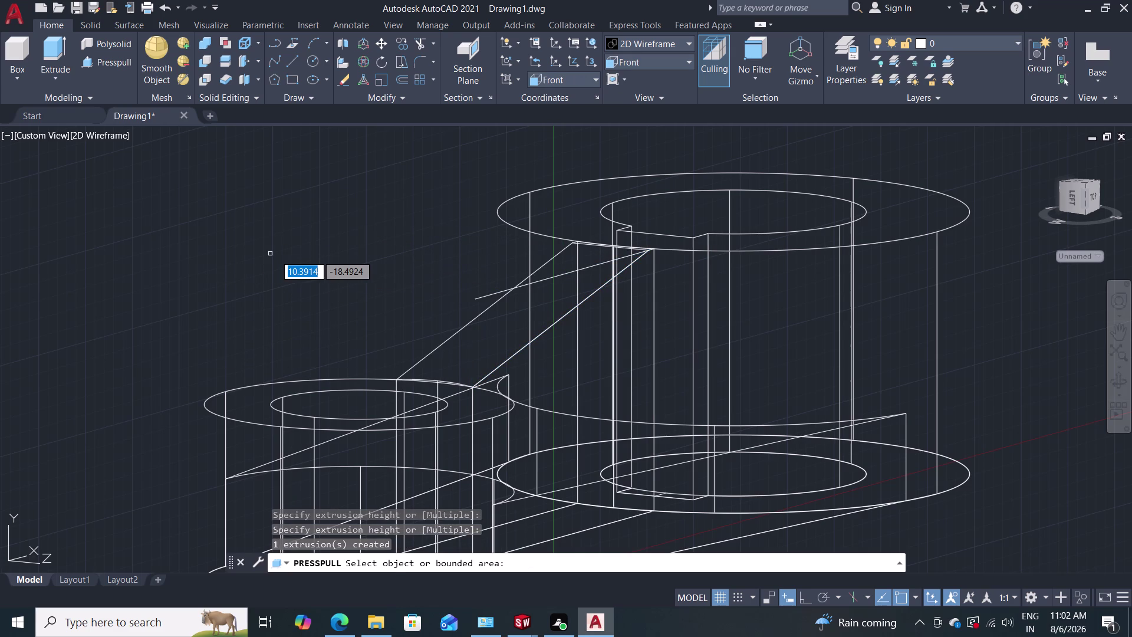
Display the lever in the Shades of Gray visual style.
click(628, 58)
click(628, 57)
click(644, 43)
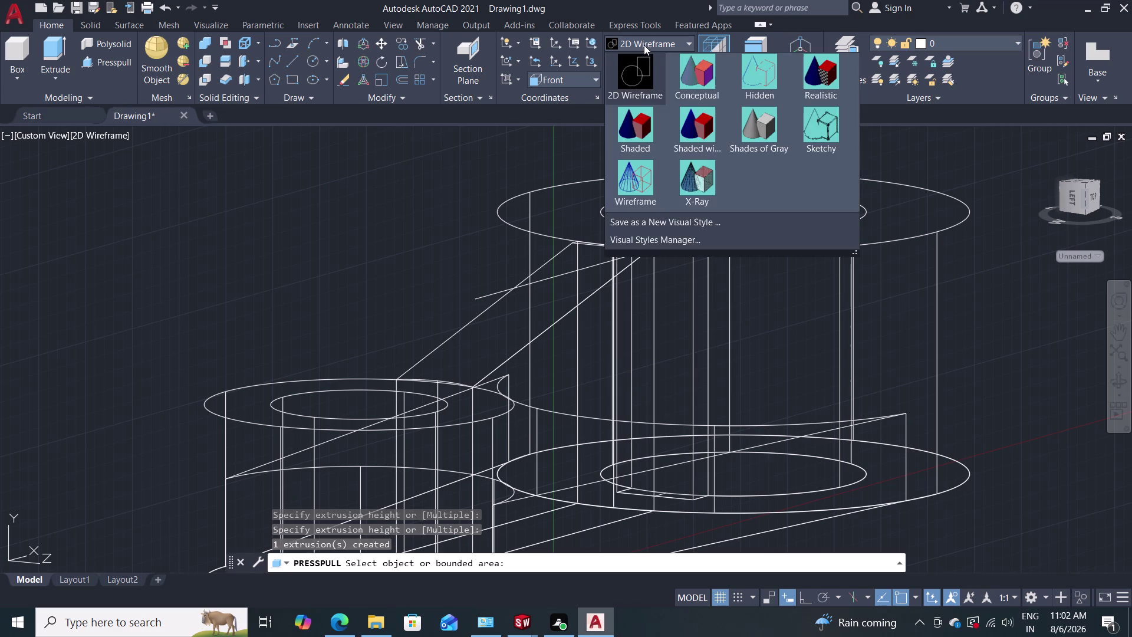
click(759, 135)
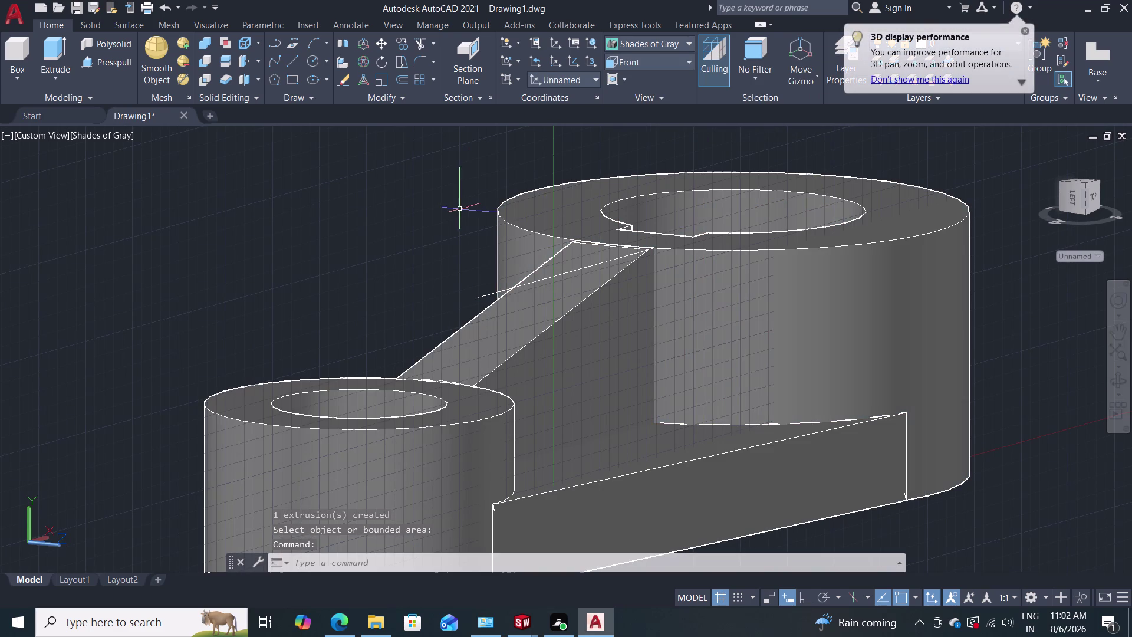
Erase the leftover line above the web and orbit to inspect the web.
key(Escape)
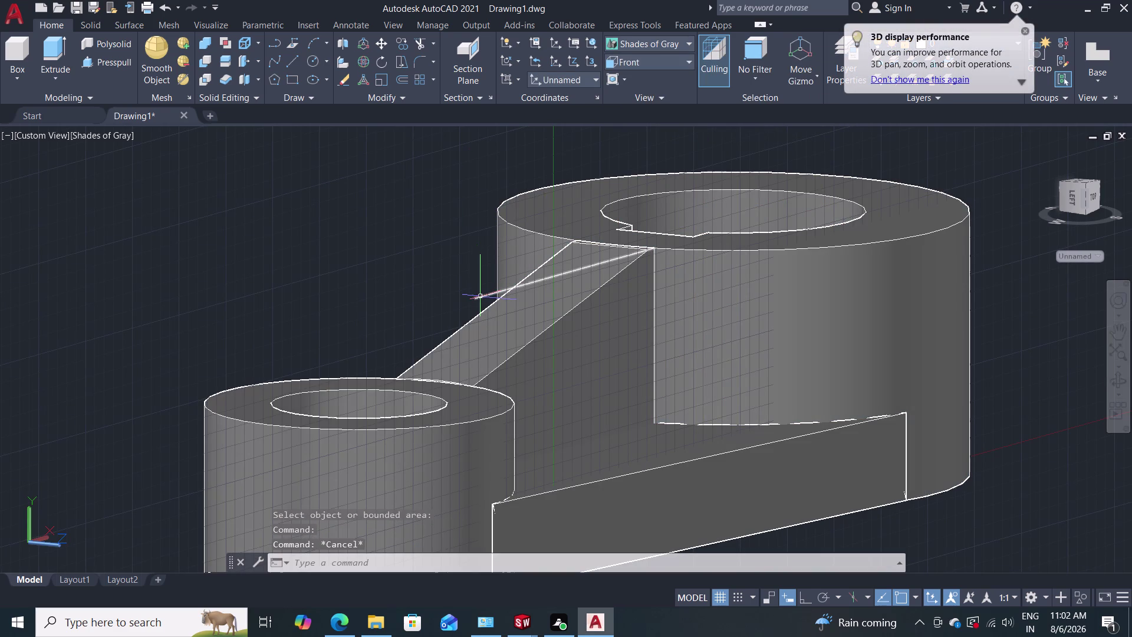
click(481, 297)
key(Delete)
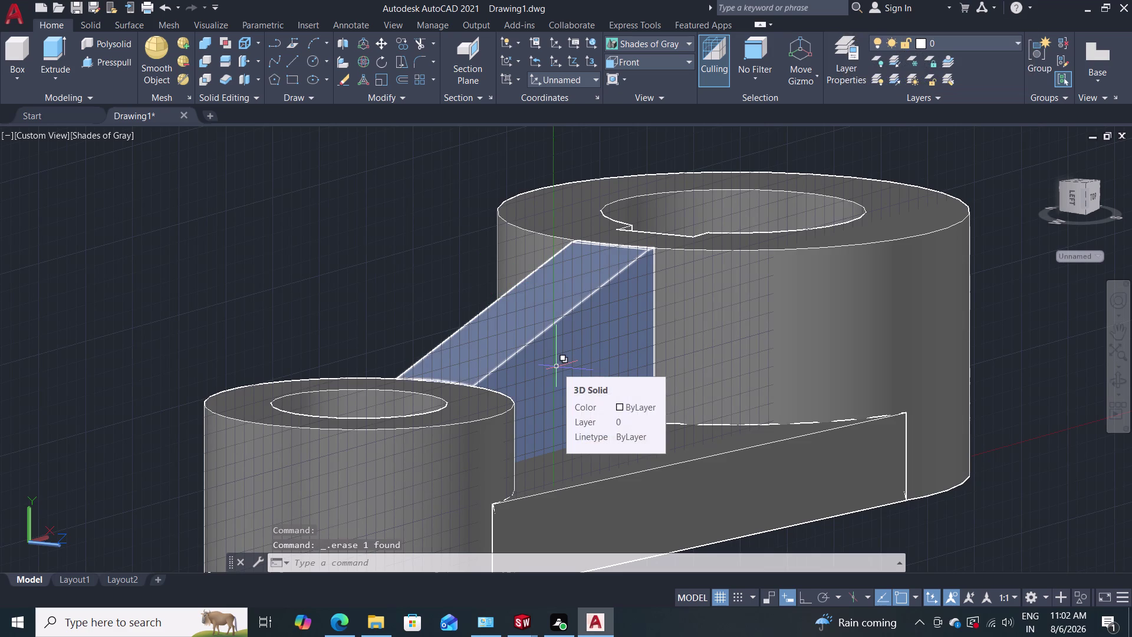
middle_drag(556, 367, 454, 415)
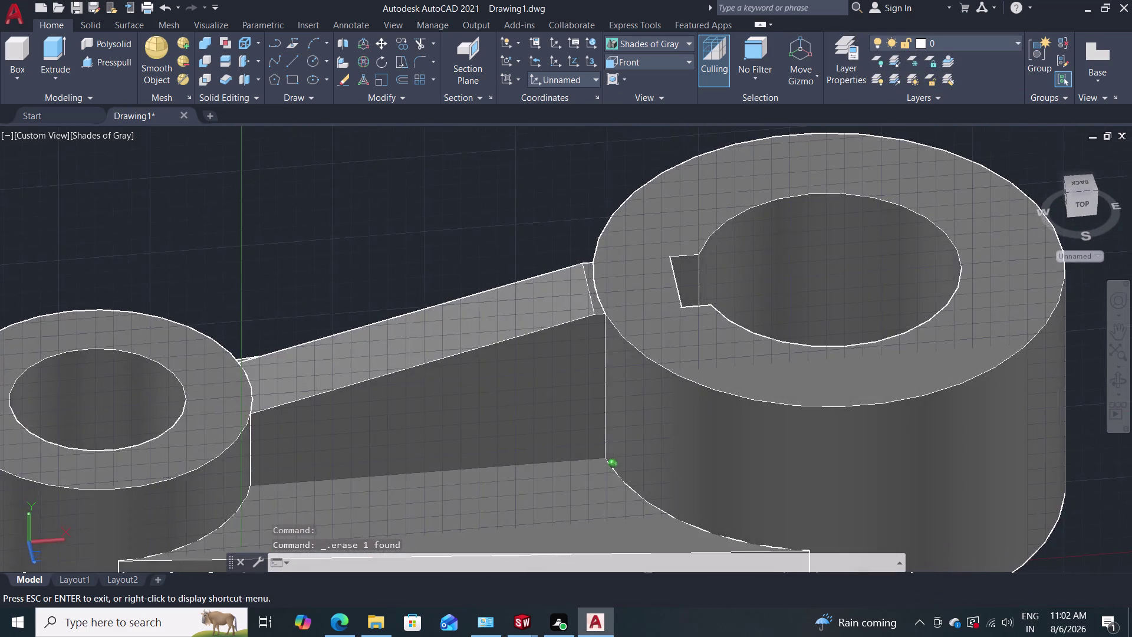
middle_drag(454, 415, 479, 418)
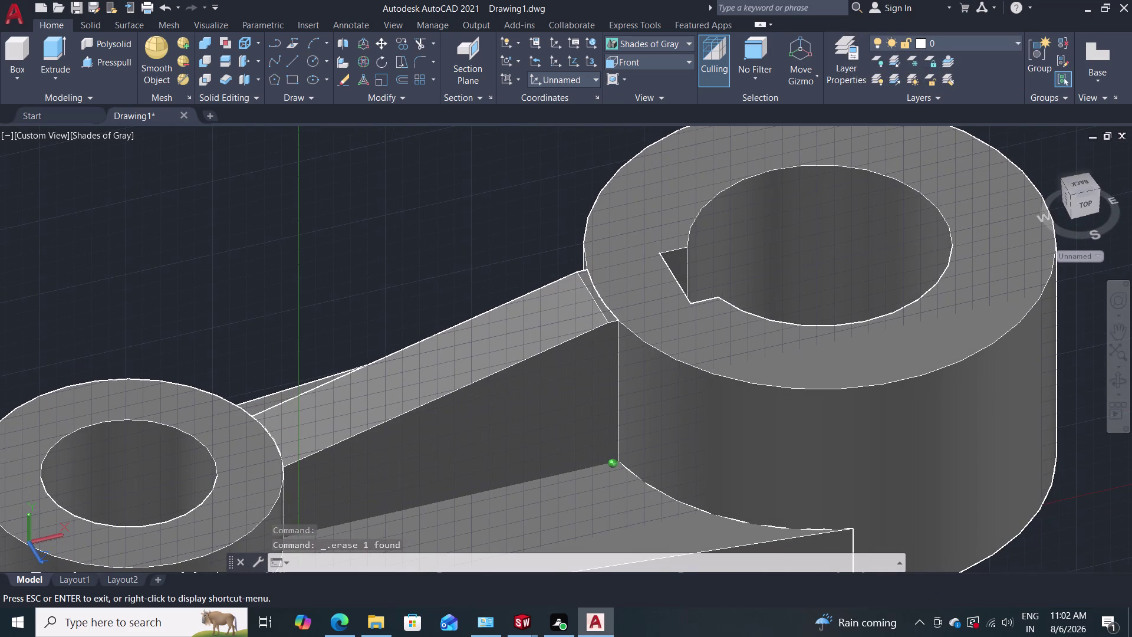
middle_drag(479, 418, 463, 408)
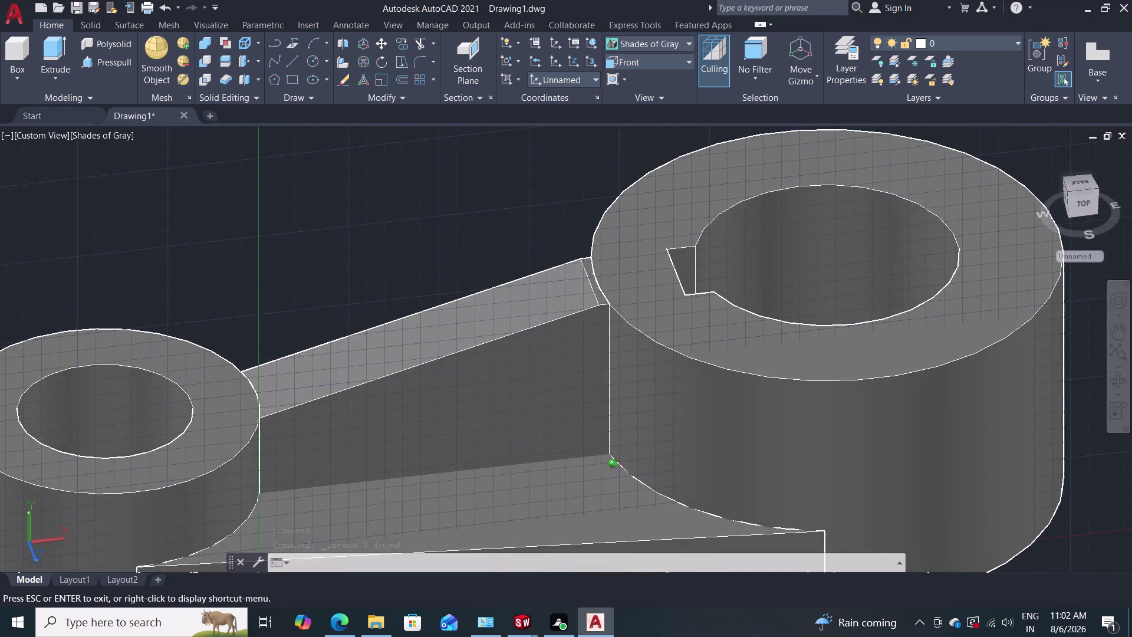
middle_drag(462, 408, 488, 401)
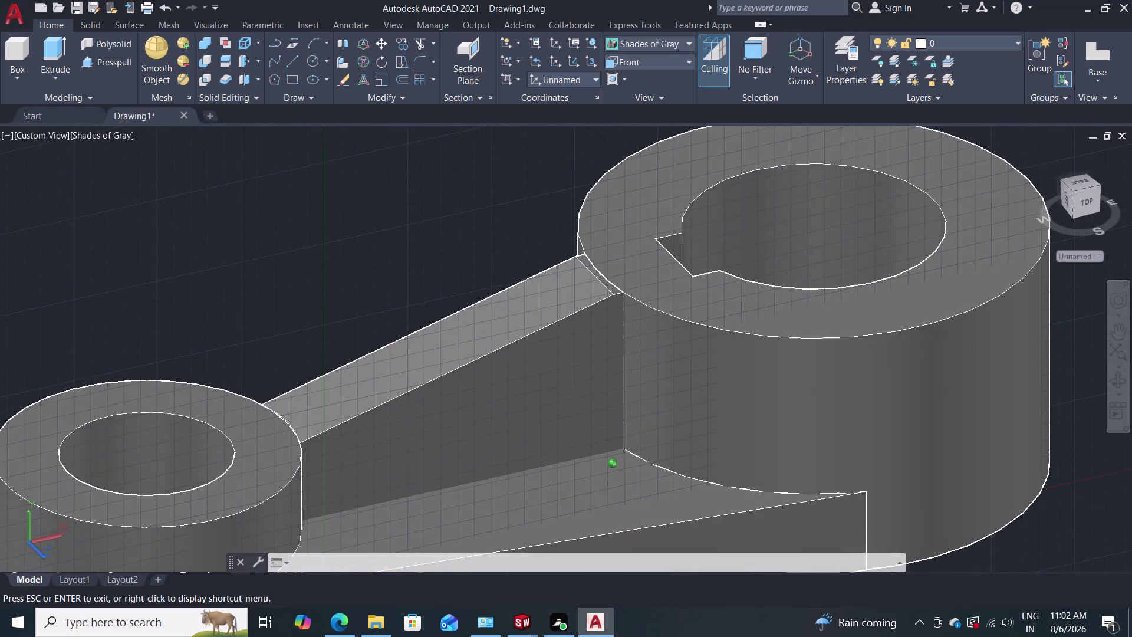
middle_drag(489, 400, 499, 386)
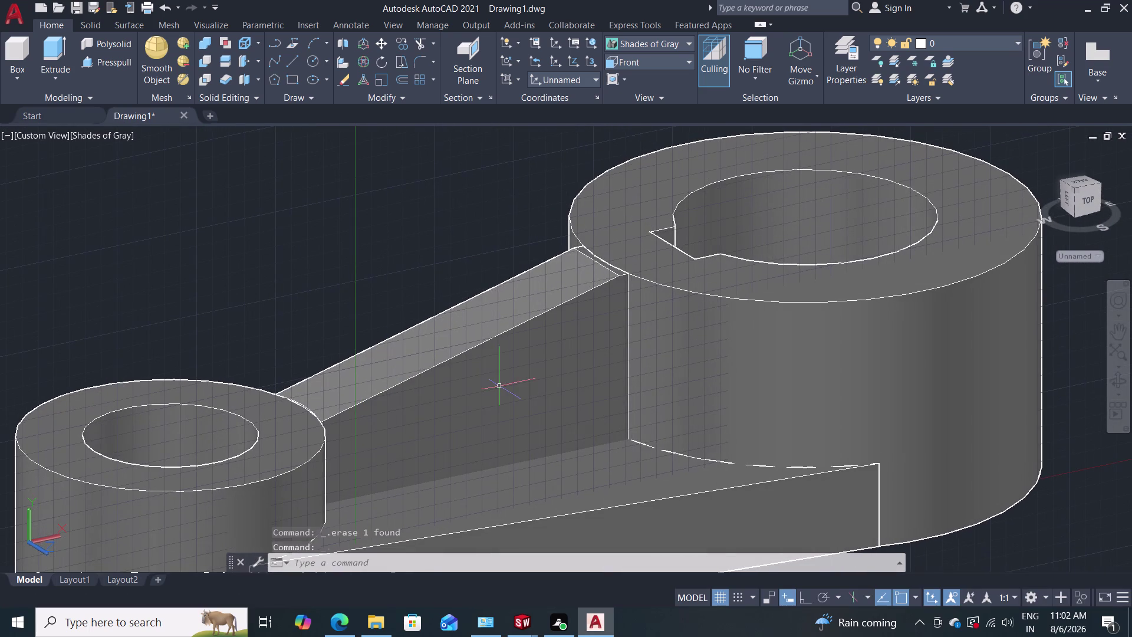
Undo back through the erase, the gray shading and the web press-pull.
key(ctrl+z)
key(ctrl+z)
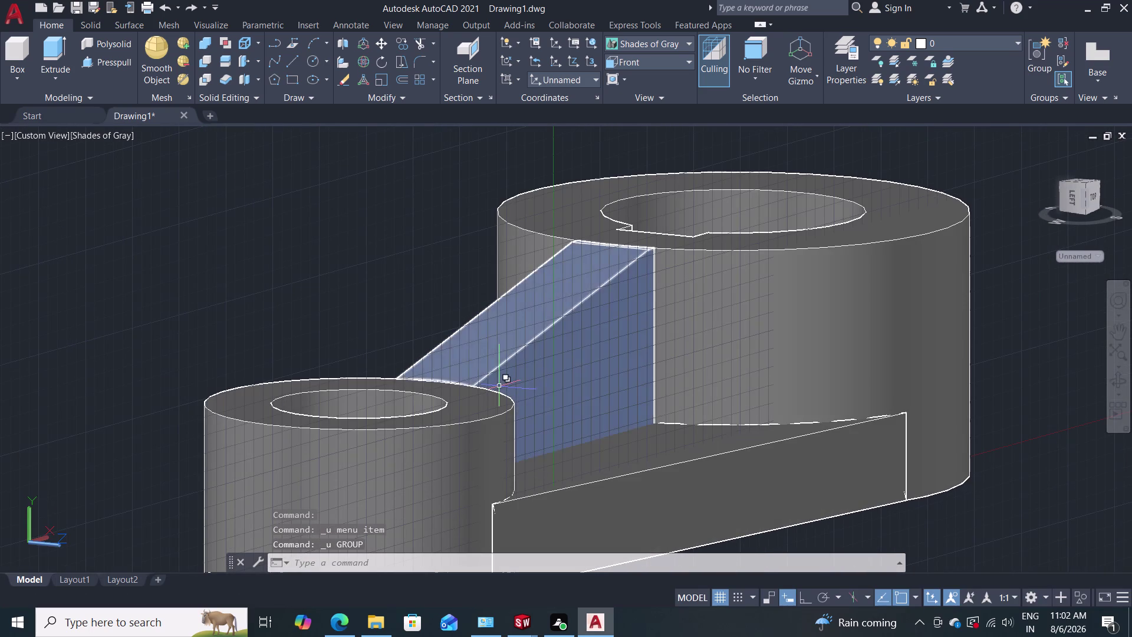
key(ctrl+z)
key(ctrl+z)
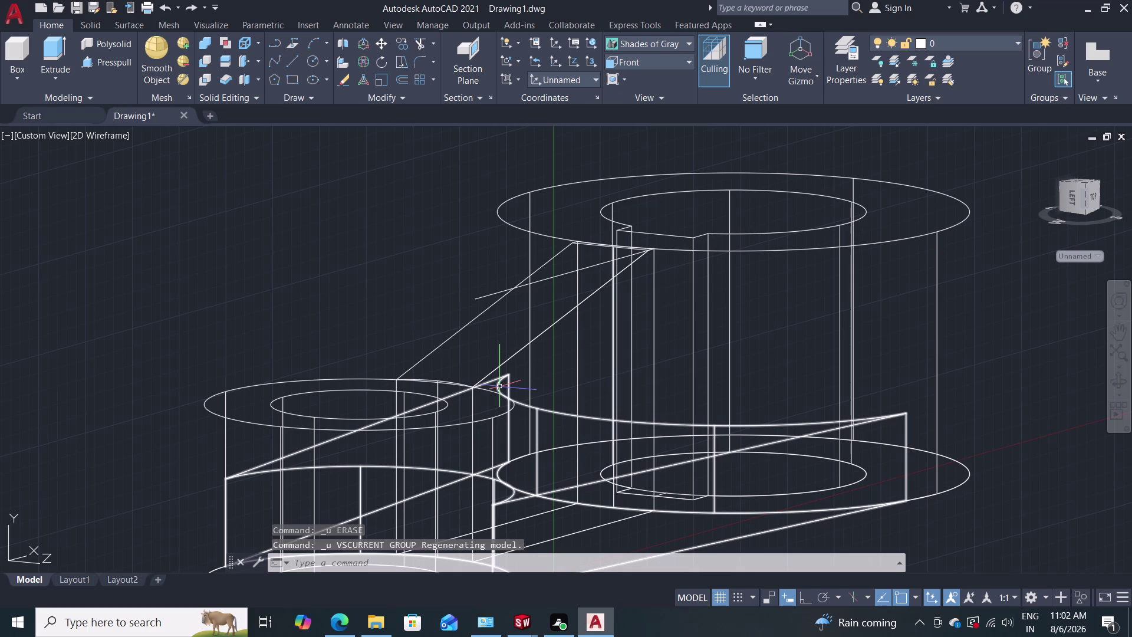
key(ctrl+z)
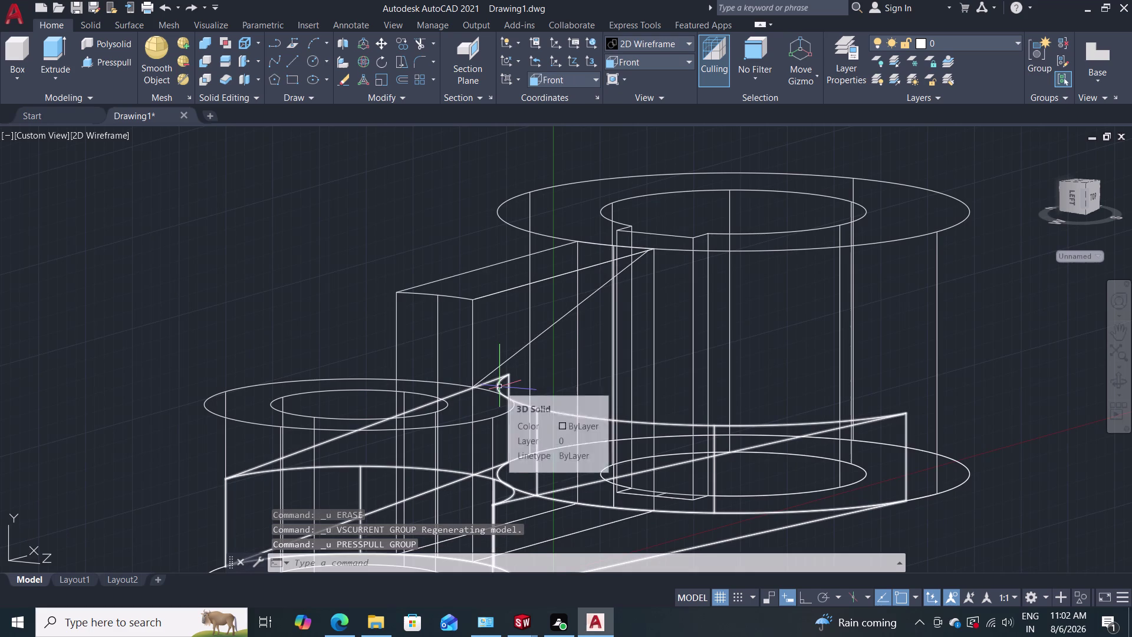